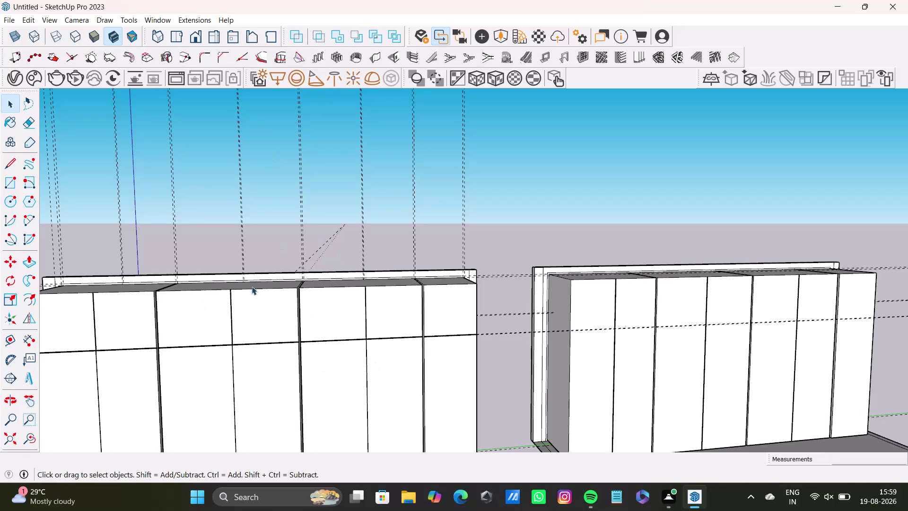
Orbit beneath the left wardrobe to inspect its underside and lower panels.
scroll(down, 3)
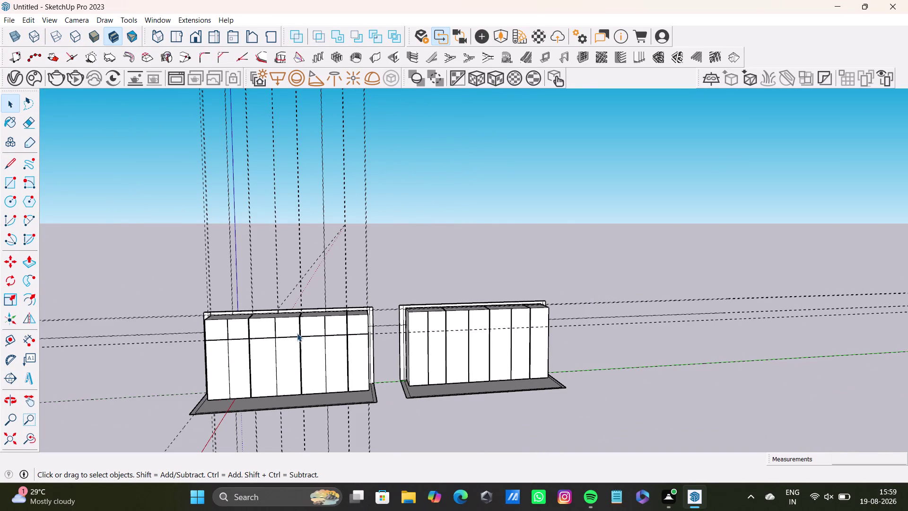
scroll(up, 3)
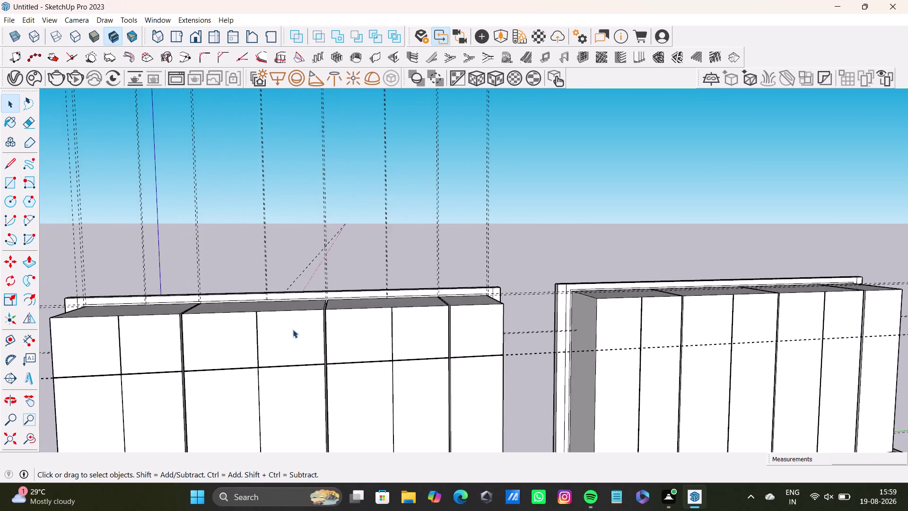
middle_drag(294, 330, 263, 486)
scroll(up, 3)
middle_drag(190, 334, 162, 381)
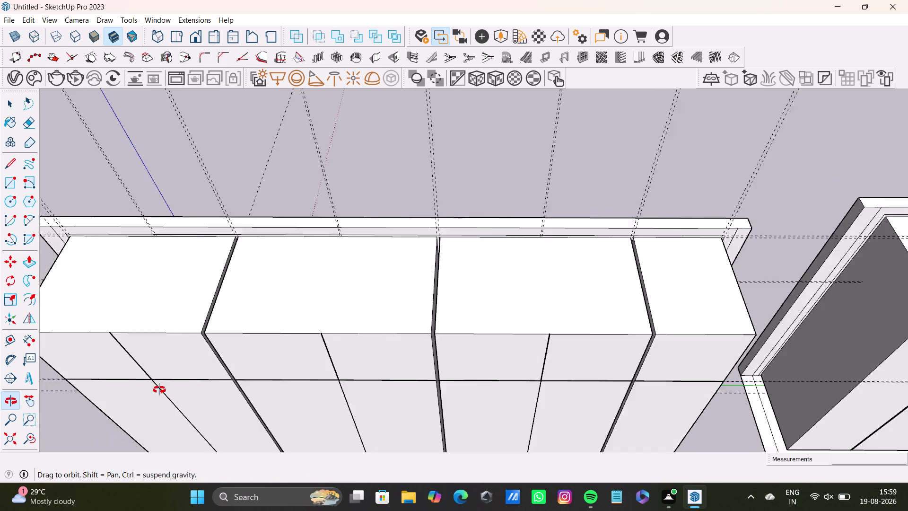
middle_drag(163, 382, 157, 394)
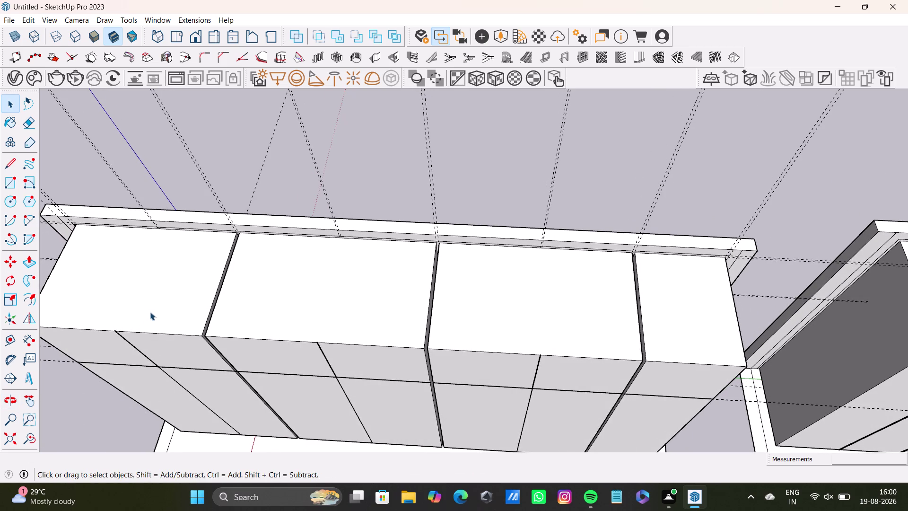
middle_drag(155, 310, 333, 305)
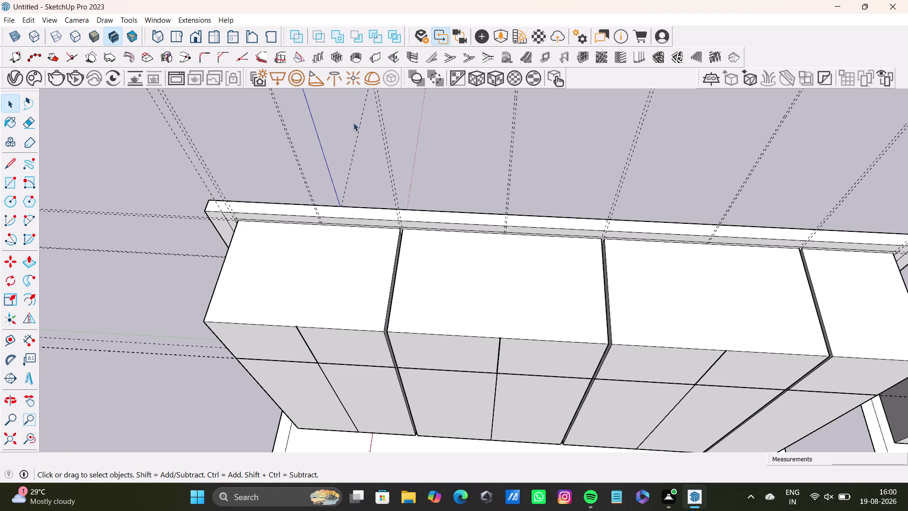
scroll(up, 3)
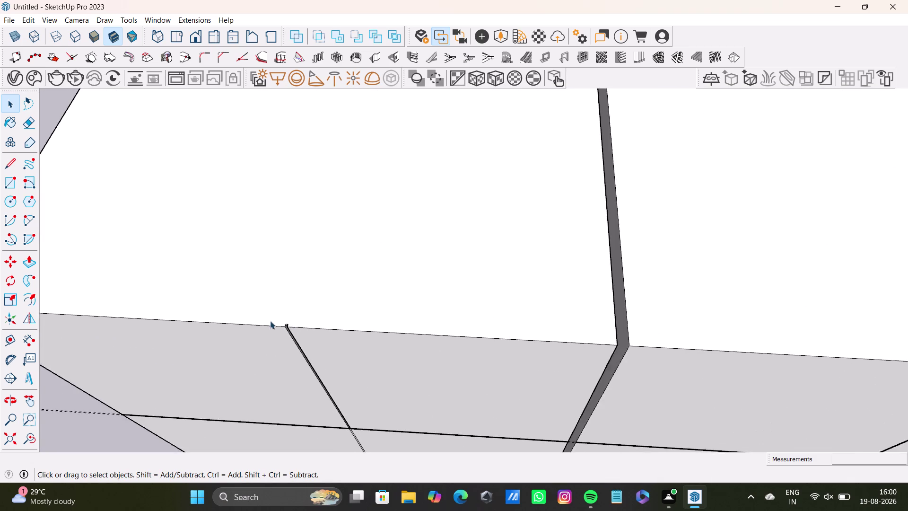
scroll(up, 3)
scroll(down, 3)
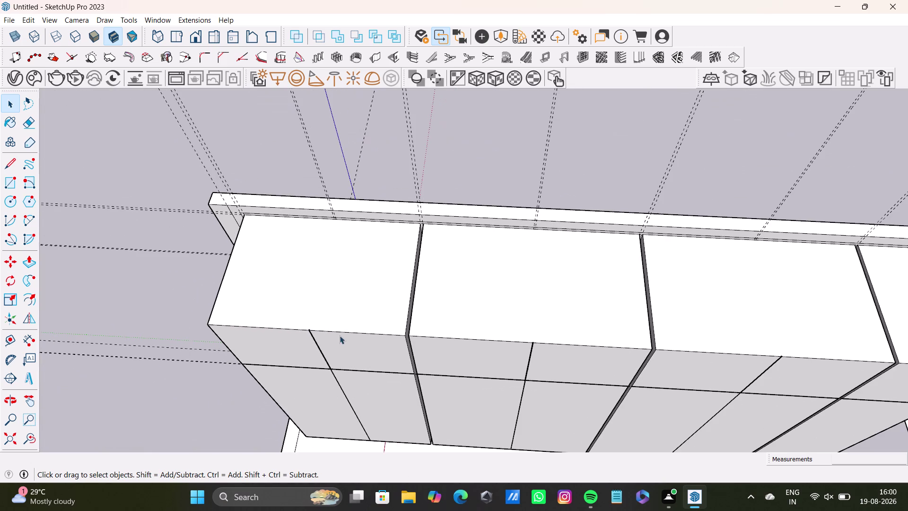
Zoom and orbit closely around the shutter joints to examine the gaps where seams cross.
middle_drag(573, 372, 400, 346)
scroll(up, 3)
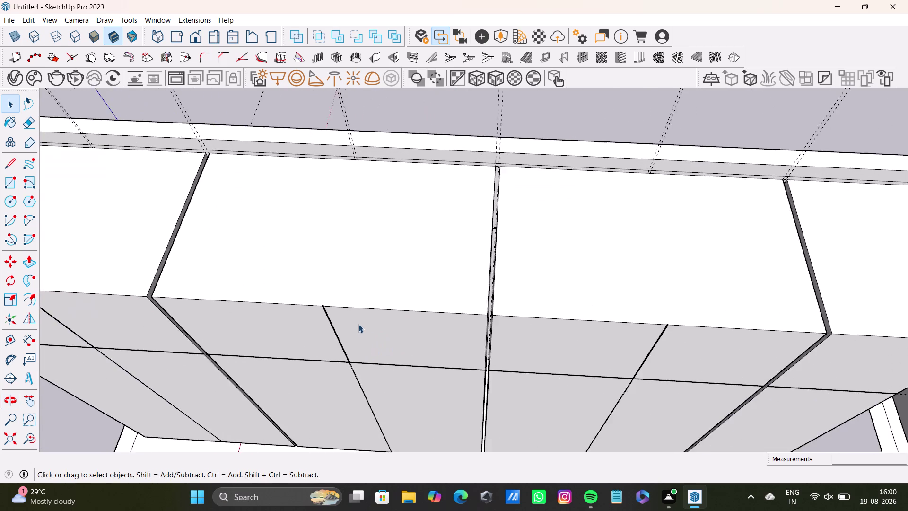
scroll(up, 3)
scroll(down, 3)
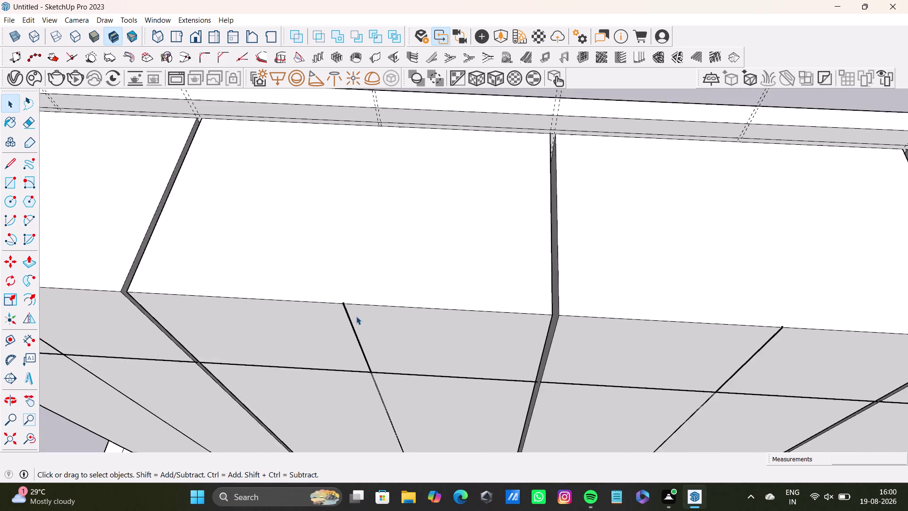
scroll(down, 3)
middle_drag(357, 321, 605, 271)
scroll(up, 3)
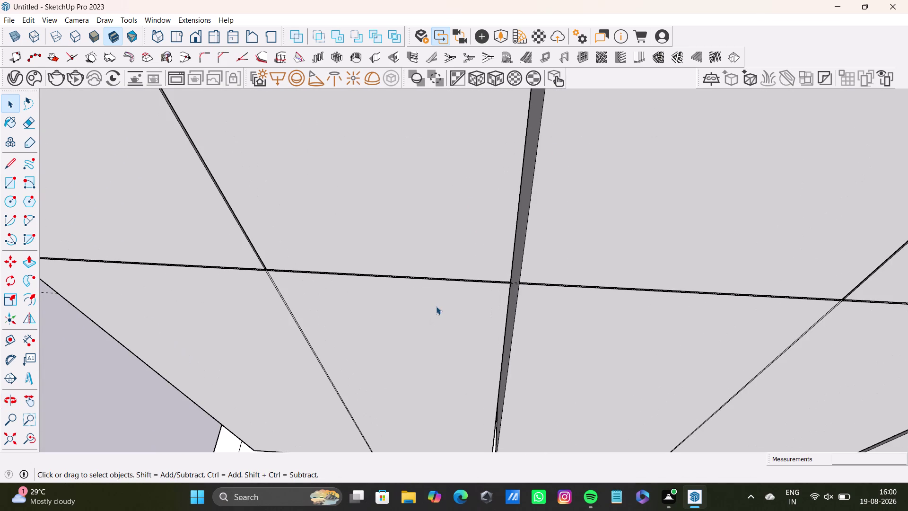
scroll(up, 3)
middle_drag(502, 271, 342, 120)
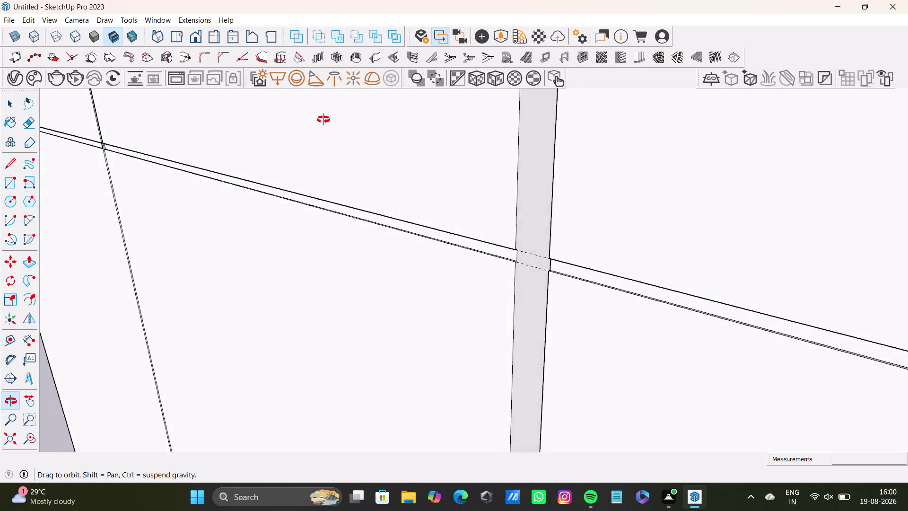
middle_drag(342, 119, 547, 337)
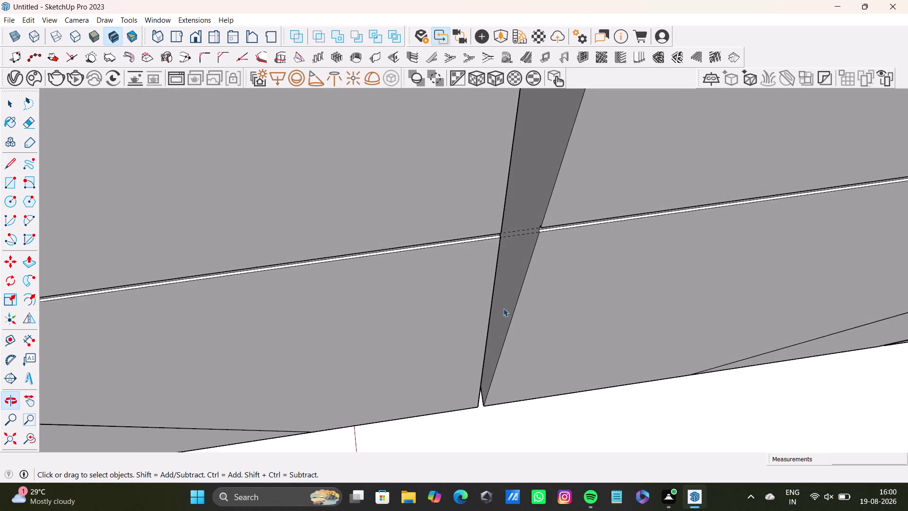
scroll(down, 3)
middle_drag(314, 260, 507, 251)
scroll(up, 3)
middle_drag(361, 269, 351, 210)
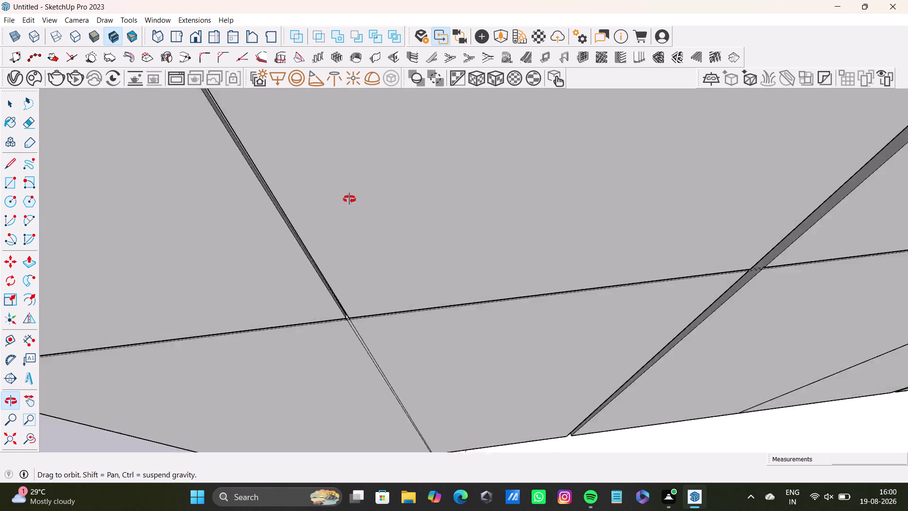
middle_drag(351, 211, 289, 97)
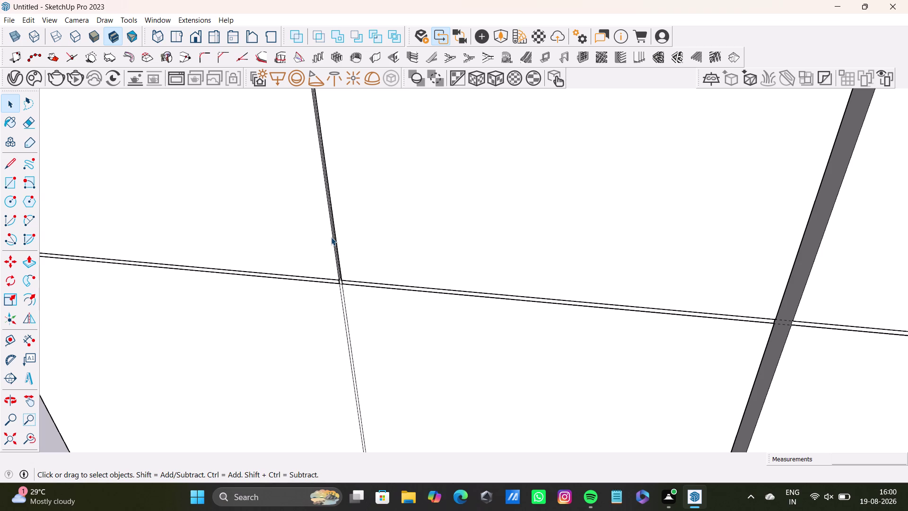
scroll(up, 3)
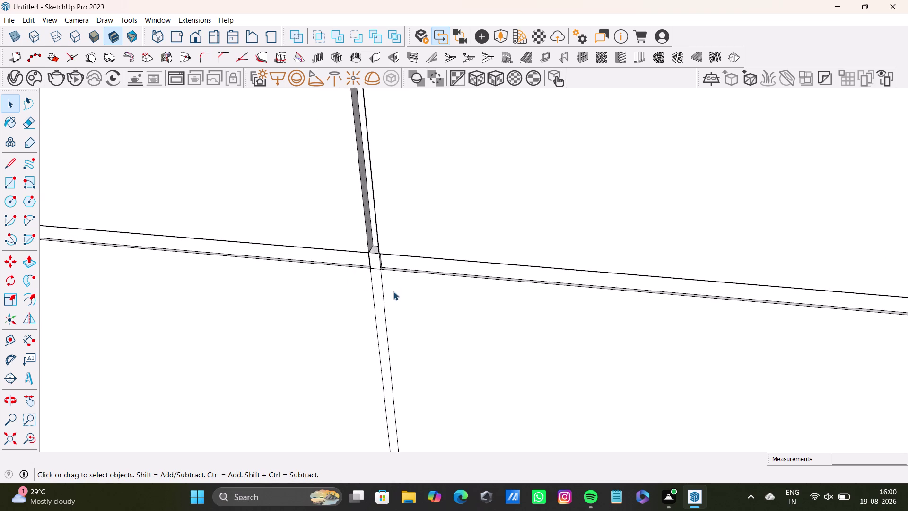
middle_drag(393, 292, 385, 369)
scroll(up, 3)
middle_drag(378, 270, 298, 120)
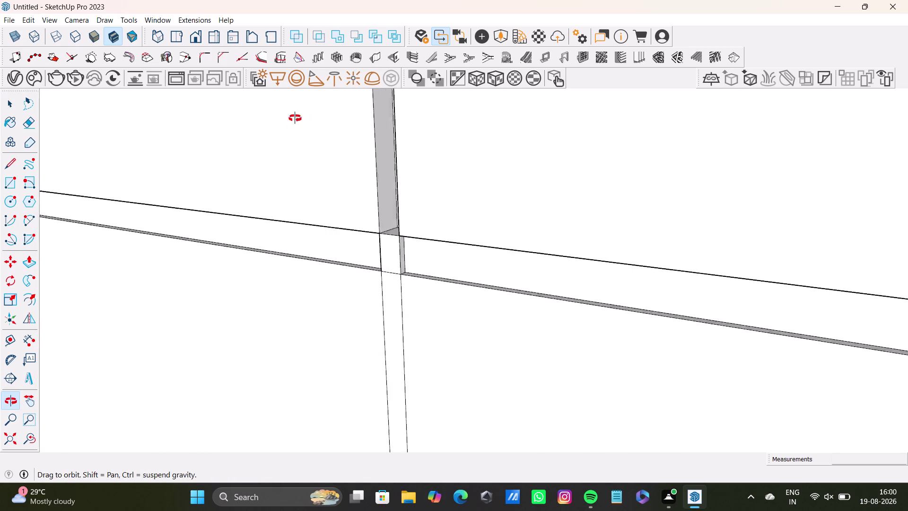
middle_drag(298, 119, 292, 119)
middle_drag(384, 210, 216, 149)
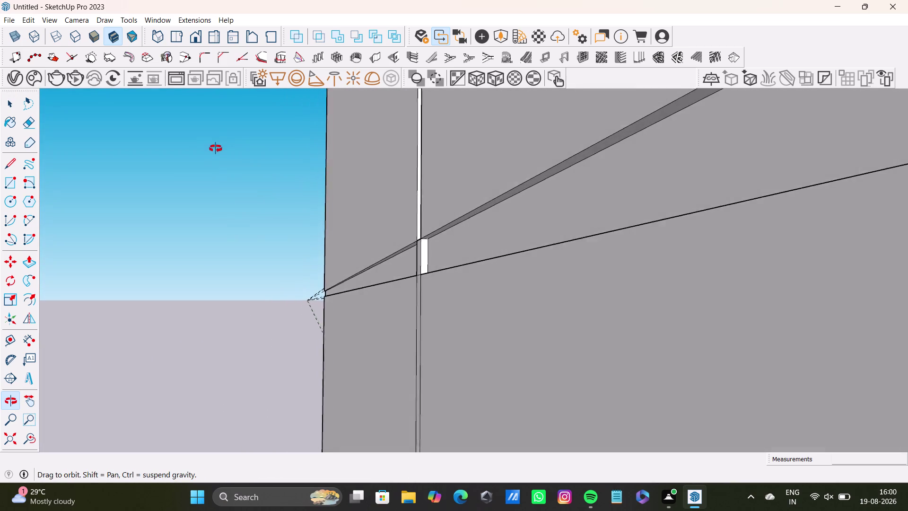
middle_drag(216, 149, 508, 390)
scroll(down, 3)
scroll(up, 3)
middle_drag(415, 302, 348, 229)
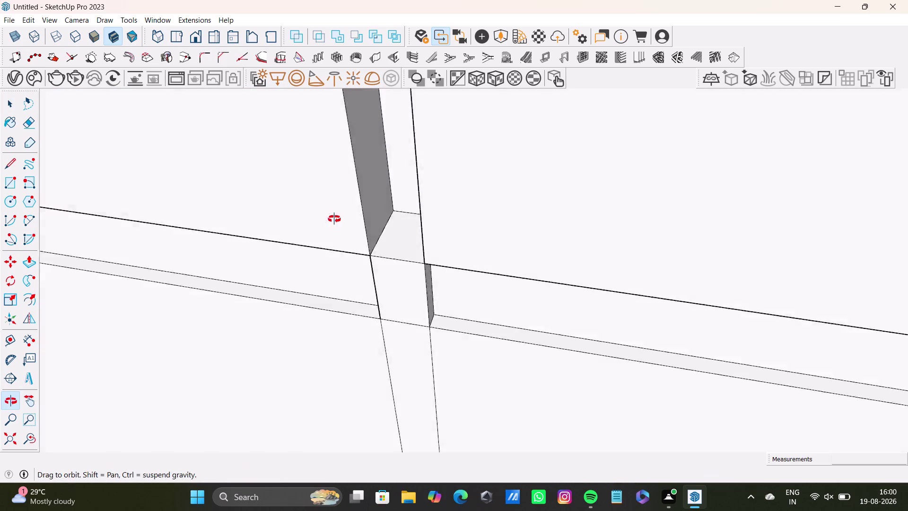
middle_drag(349, 230, 284, 172)
scroll(down, 3)
middle_drag(387, 304, 513, 301)
scroll(down, 3)
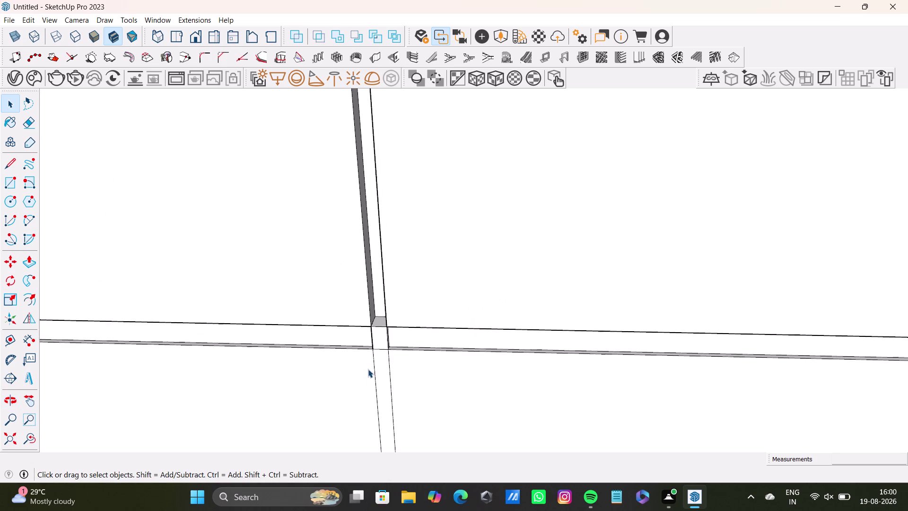
scroll(down, 3)
scroll(down, 3)
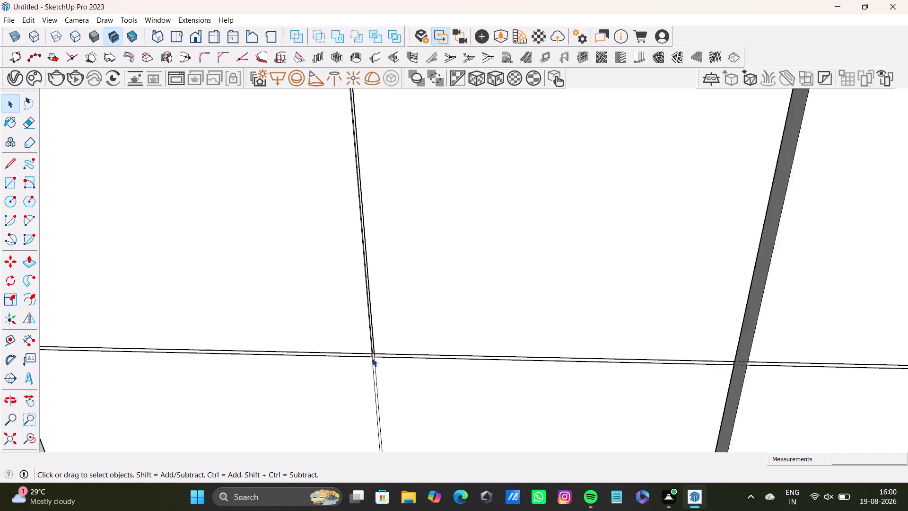
scroll(down, 3)
middle_click(647, 392)
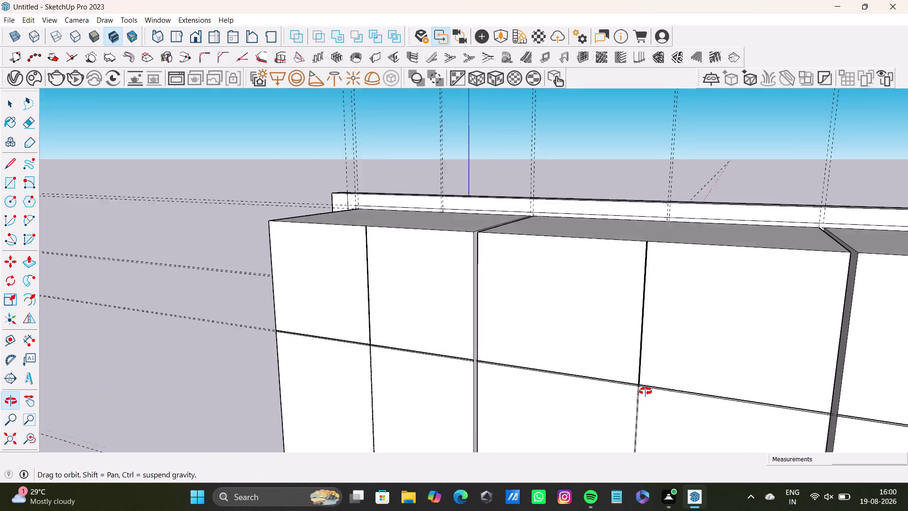
scroll(up, 3)
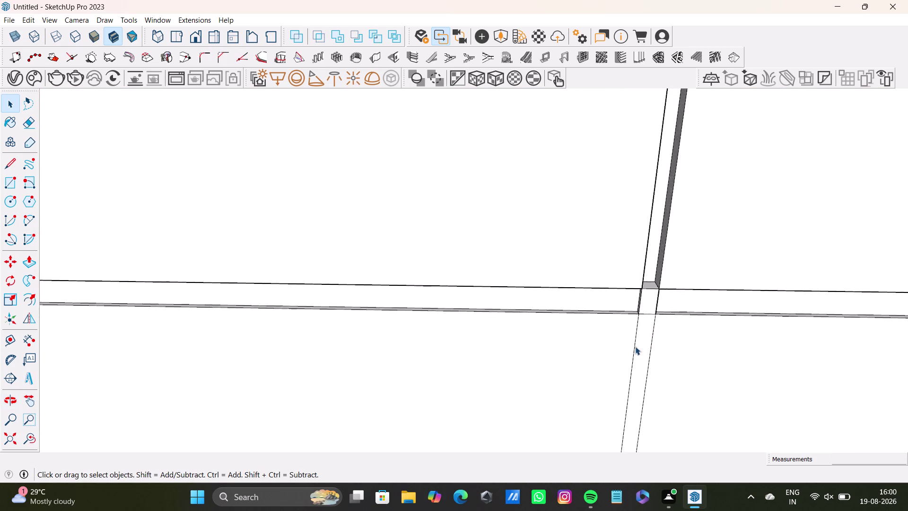
scroll(up, 3)
middle_drag(636, 345, 450, 390)
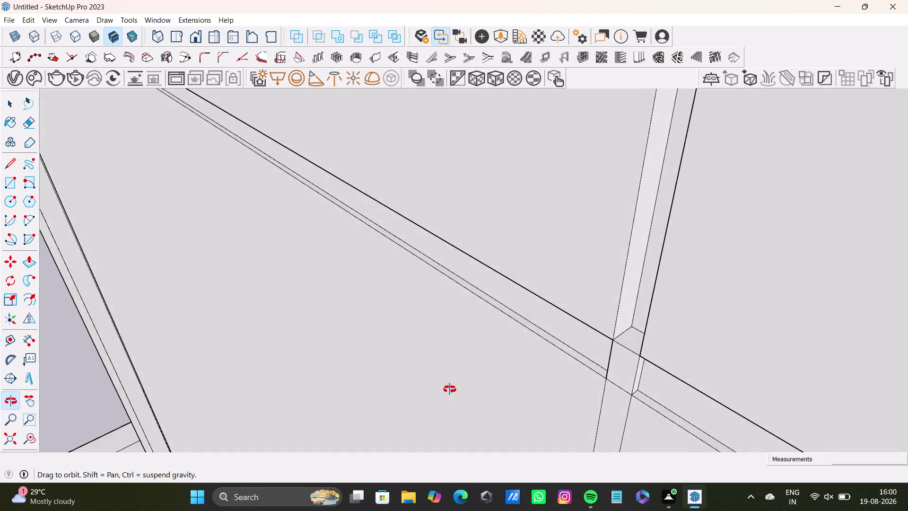
middle_drag(450, 390, 690, 373)
scroll(up, 3)
scroll(down, 3)
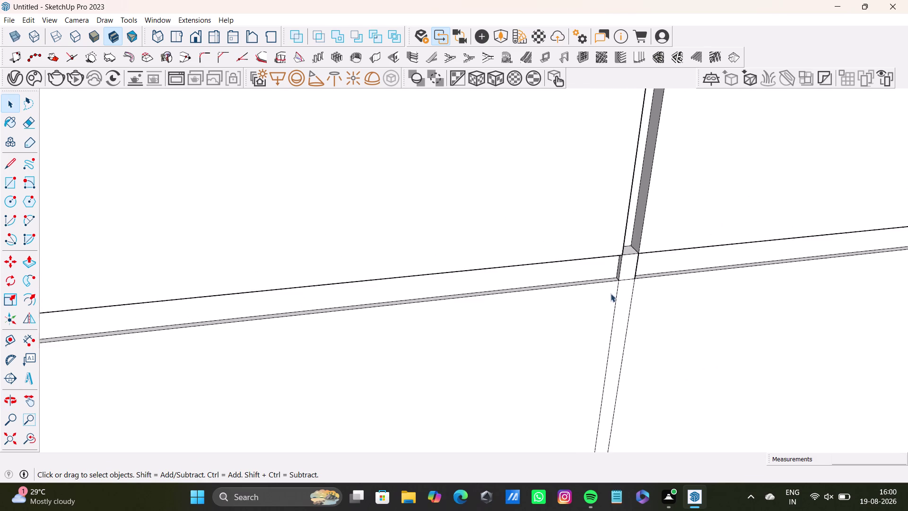
scroll(down, 3)
Push/Pull the small gap face flush with the shutters, then inspect the corner joint.
click(622, 280)
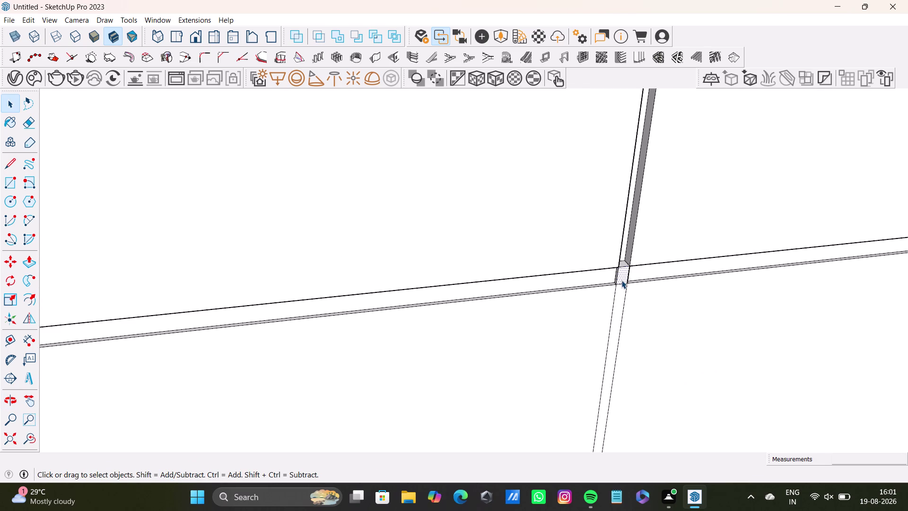
key(p)
drag(625, 276, 621, 274)
scroll(up, 3)
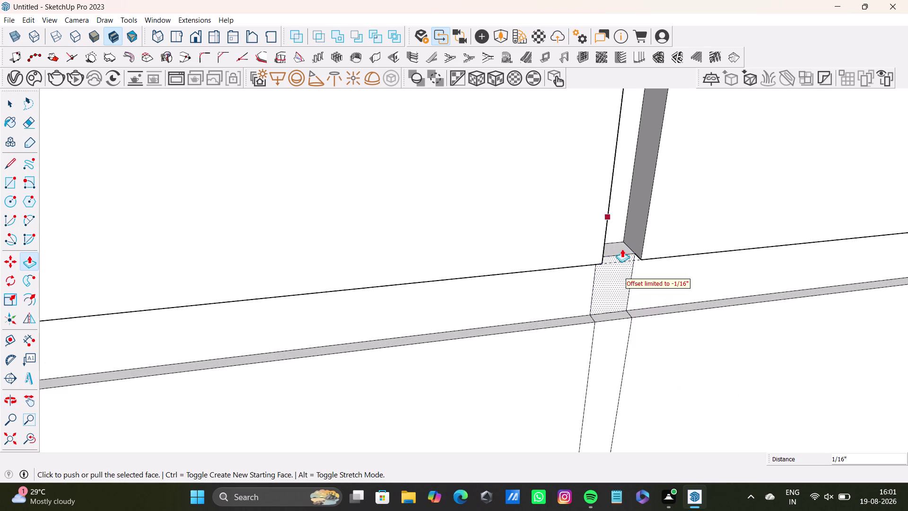
middle_drag(626, 263, 572, 342)
scroll(down, 3)
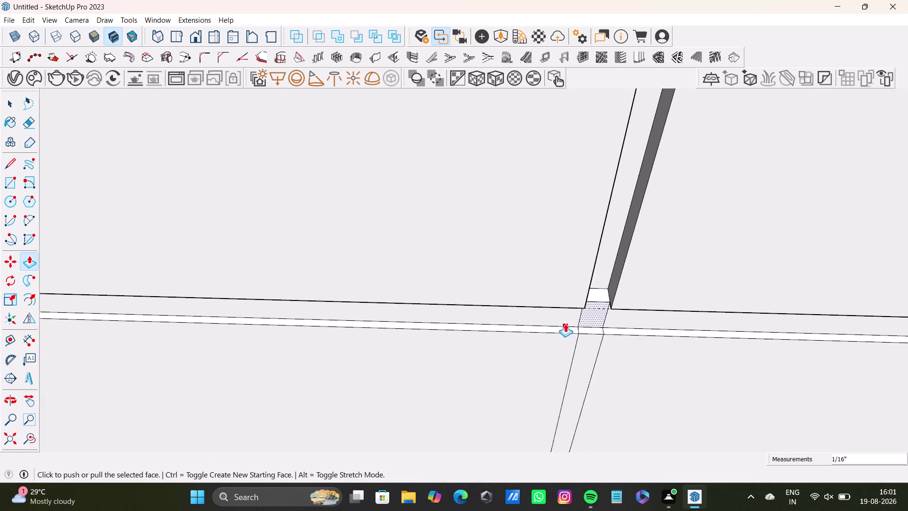
scroll(down, 3)
scroll(down, 3)
scroll(down, 3)
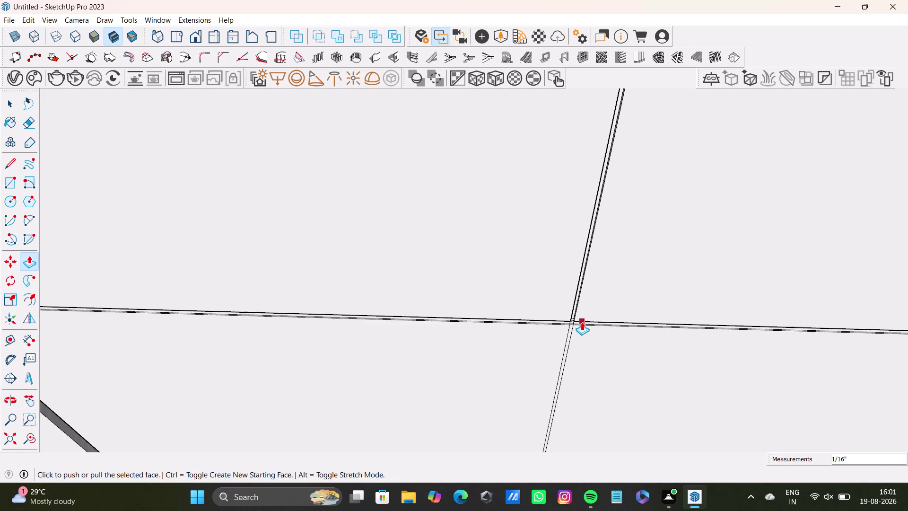
scroll(down, 3)
scroll(up, 3)
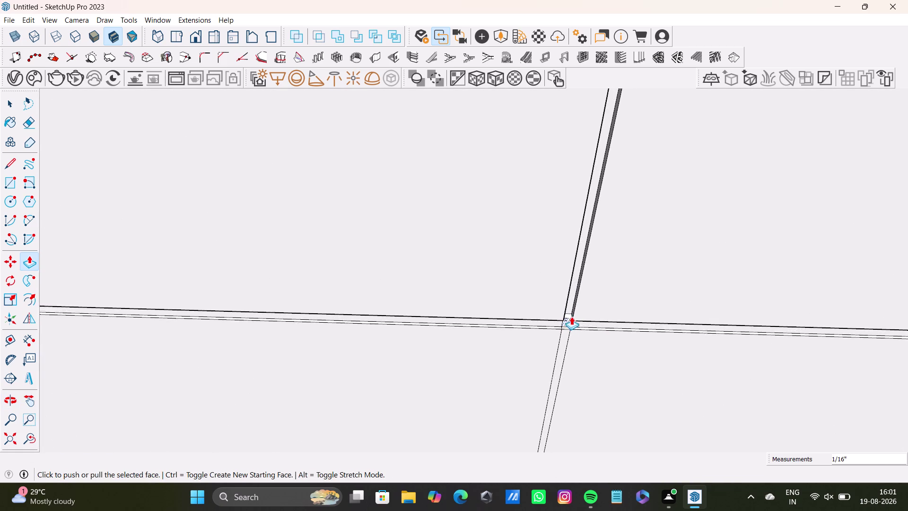
scroll(up, 3)
scroll(down, 3)
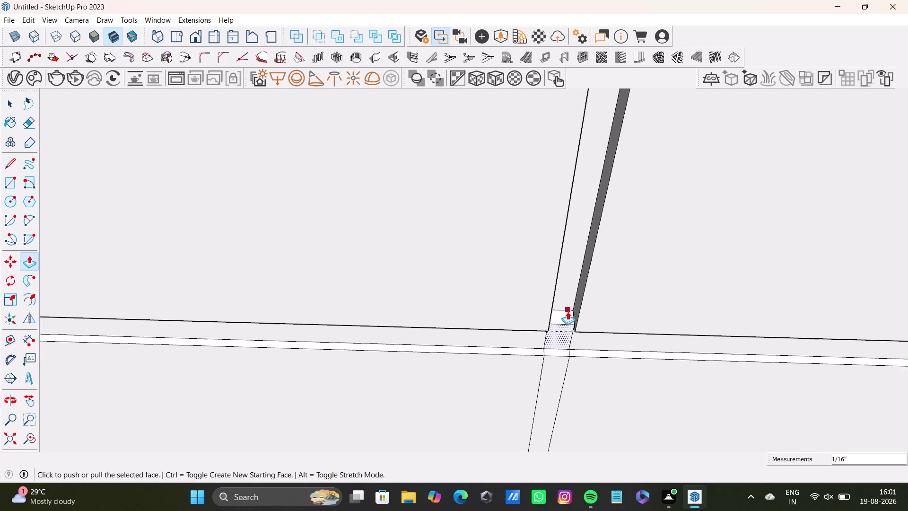
scroll(down, 3)
scroll(up, 3)
scroll(down, 3)
scroll(up, 3)
scroll(down, 3)
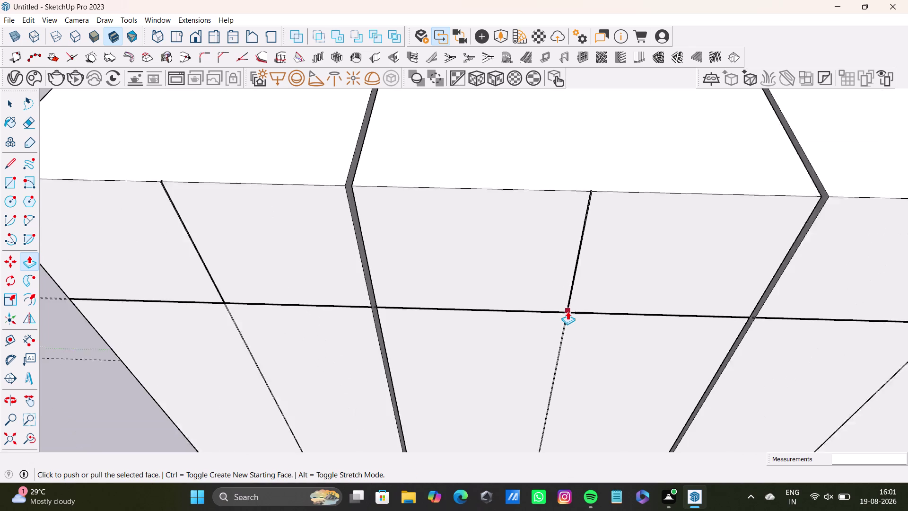
scroll(up, 3)
scroll(down, 3)
scroll(up, 3)
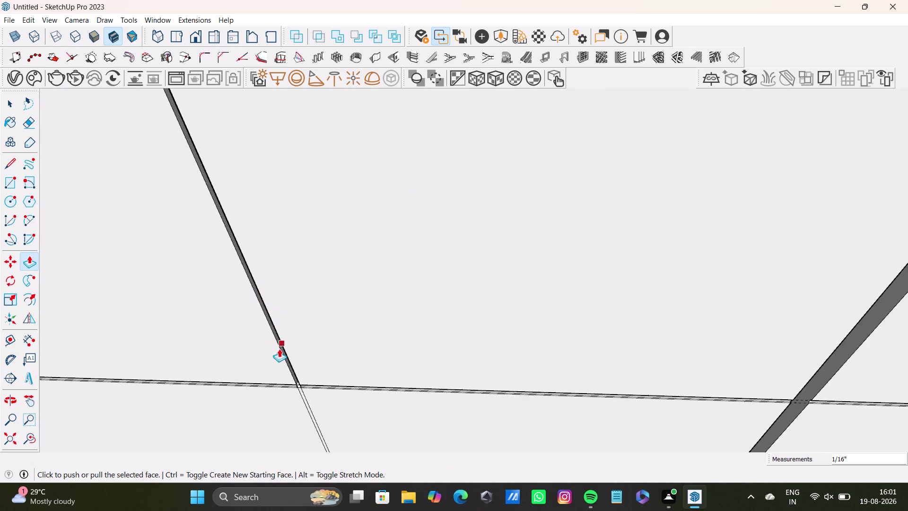
middle_drag(279, 349, 302, 237)
scroll(up, 3)
middle_drag(286, 408, 326, 404)
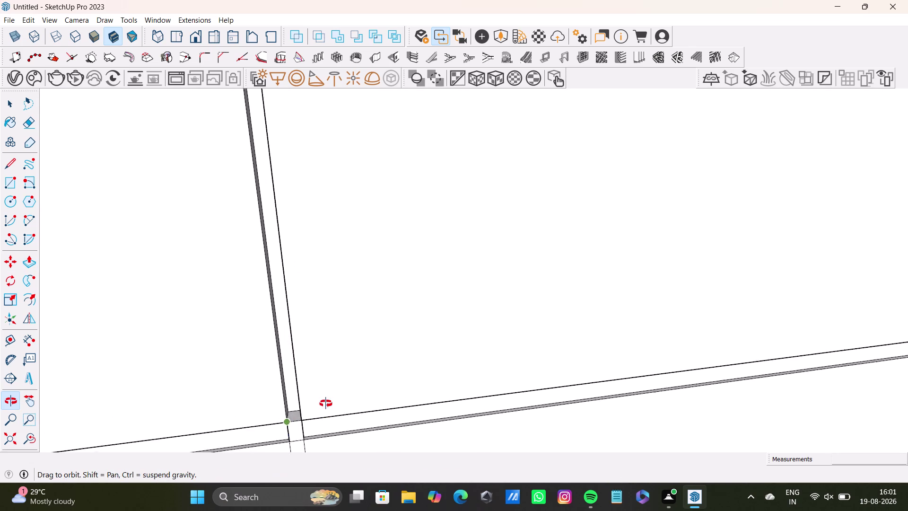
middle_drag(326, 404, 254, 362)
Push the corner joint face flush, then orbit to the next shutter joint.
drag(289, 400, 293, 393)
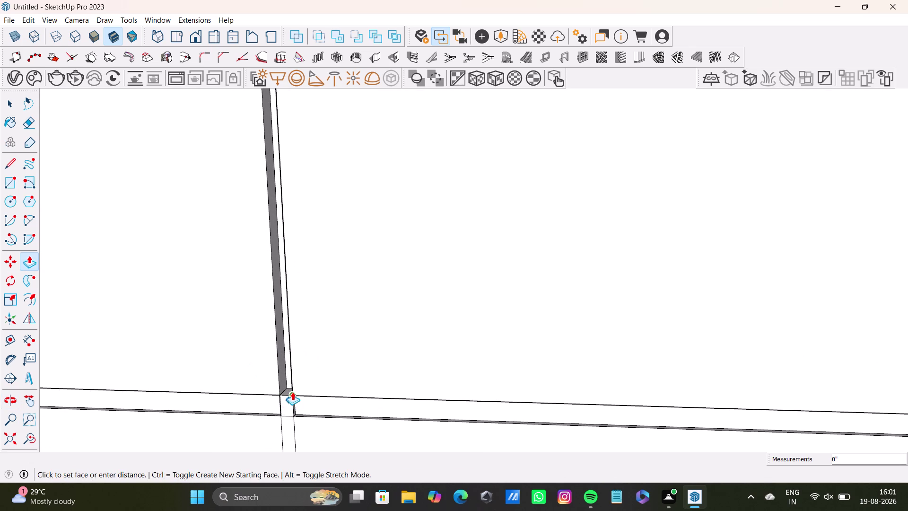
drag(293, 392, 291, 391)
drag(284, 404, 294, 399)
drag(285, 401, 289, 395)
scroll(down, 3)
scroll(up, 3)
scroll(down, 3)
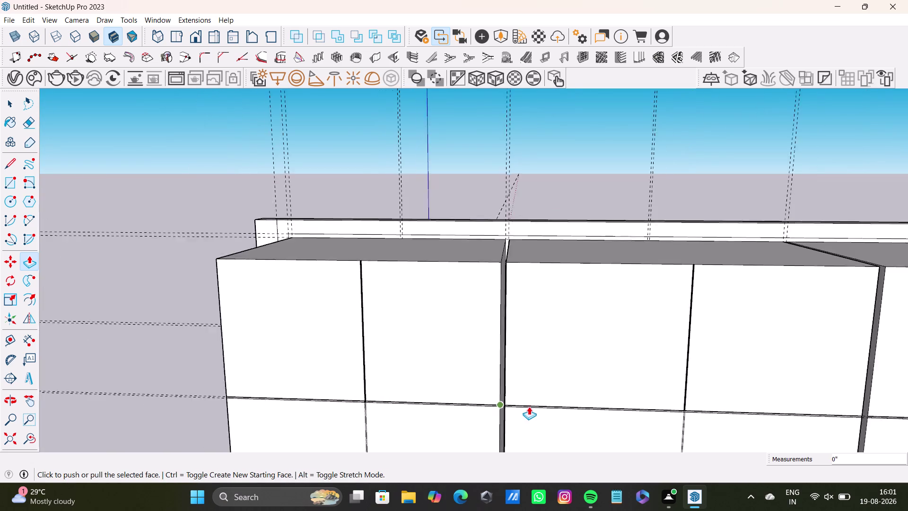
scroll(down, 3)
middle_drag(600, 388, 499, 411)
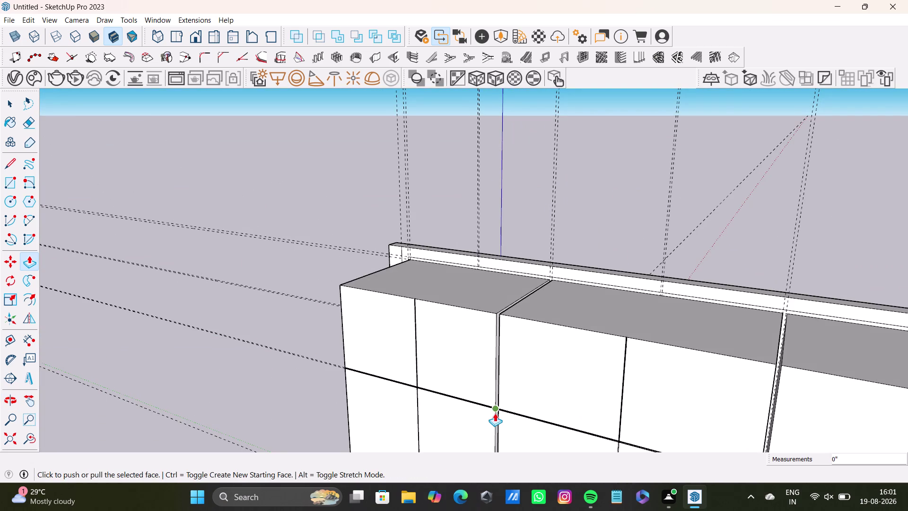
middle_drag(521, 386, 337, 284)
scroll(up, 3)
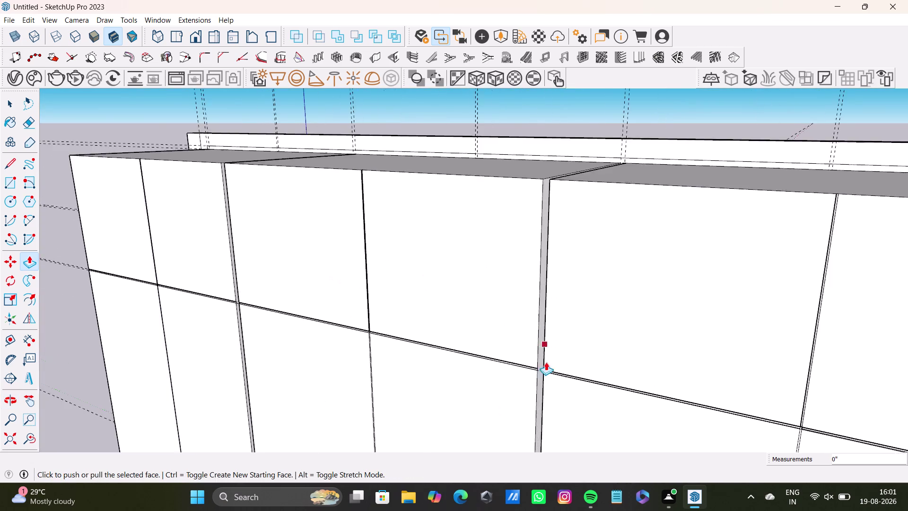
scroll(up, 3)
middle_drag(553, 378, 703, 390)
middle_drag(725, 365, 384, 381)
scroll(up, 3)
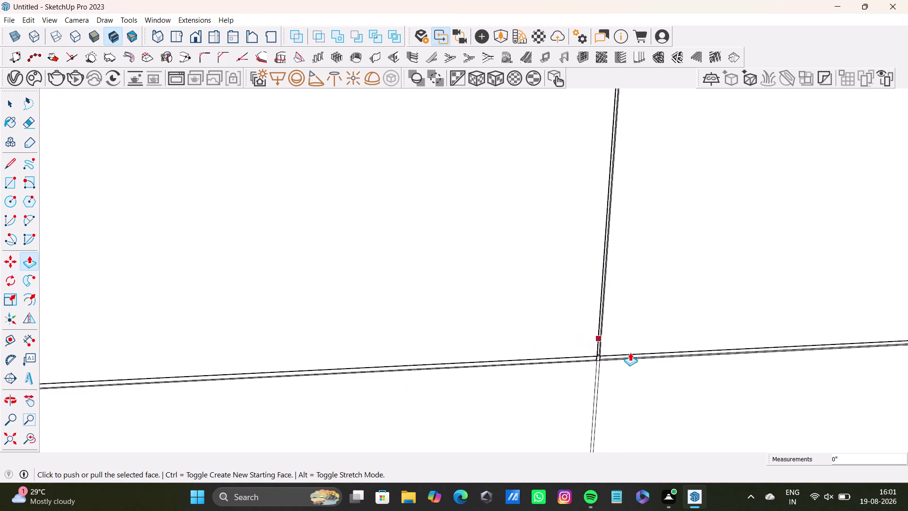
scroll(up, 3)
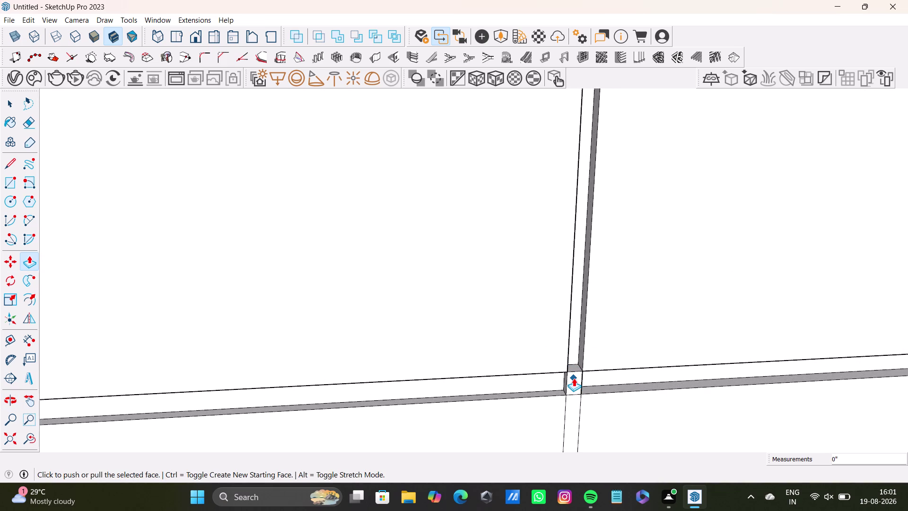
Push/Pull the next small joint face to close its gap, returning to Select.
key(space)
click(573, 378)
key(p)
drag(573, 378, 575, 378)
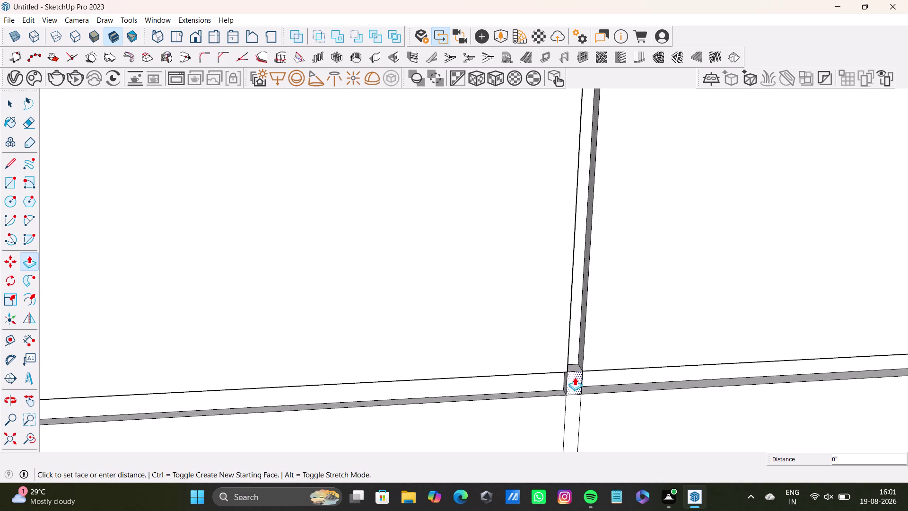
drag(575, 378, 577, 364)
key(space)
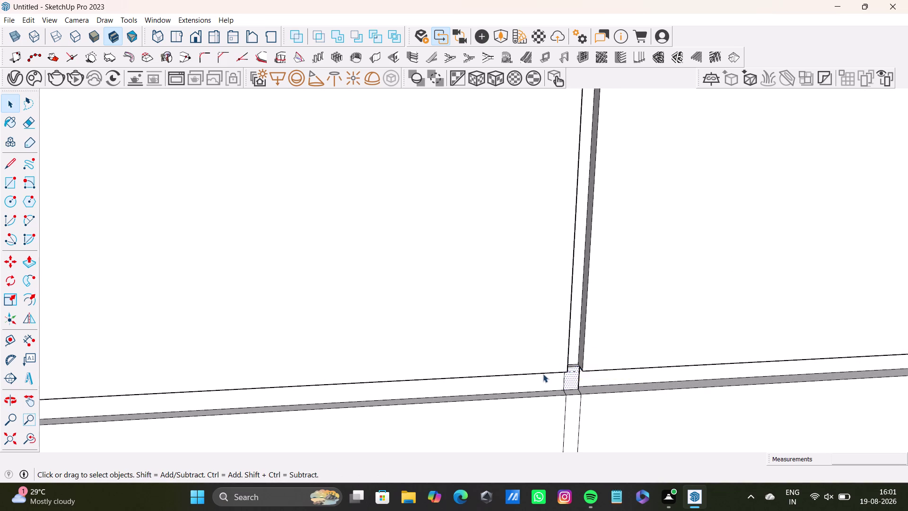
Orbit out to view the whole wall unit and open the V-Ray Asset Editor.
scroll(down, 3)
middle_drag(724, 363, 399, 362)
scroll(down, 3)
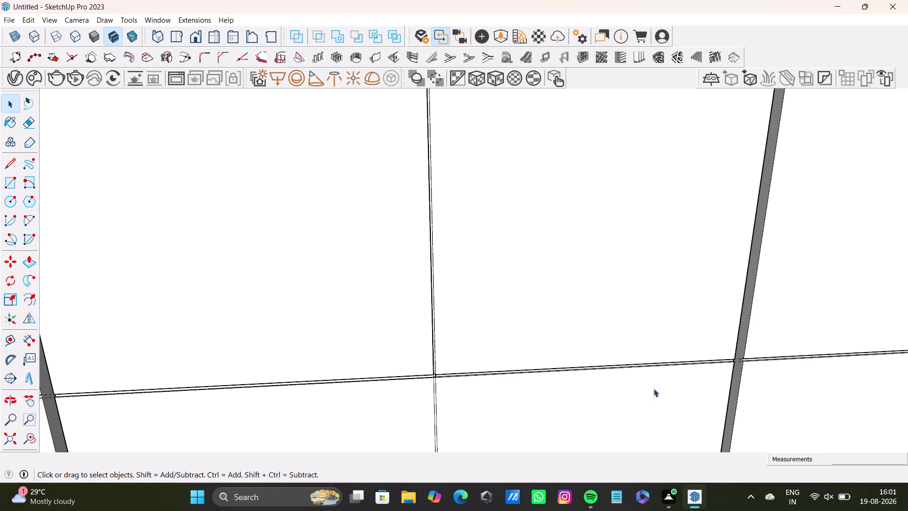
scroll(down, 3)
scroll(down, 3)
middle_drag(515, 339, 519, 340)
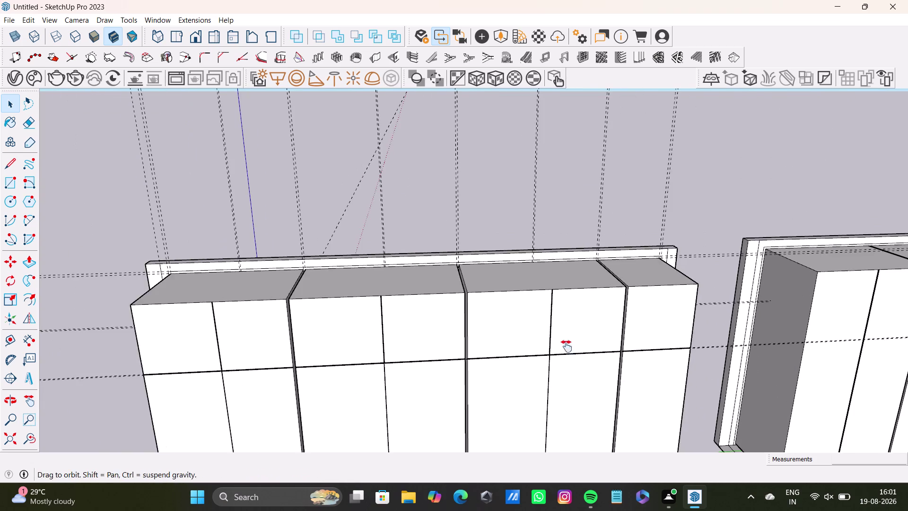
middle_drag(519, 340, 709, 367)
middle_drag(677, 372, 631, 306)
scroll(down, 3)
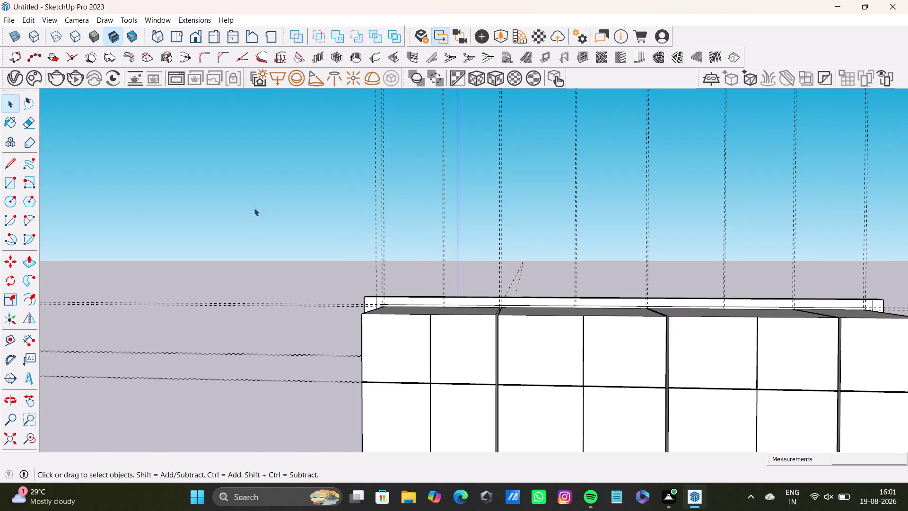
click(9, 79)
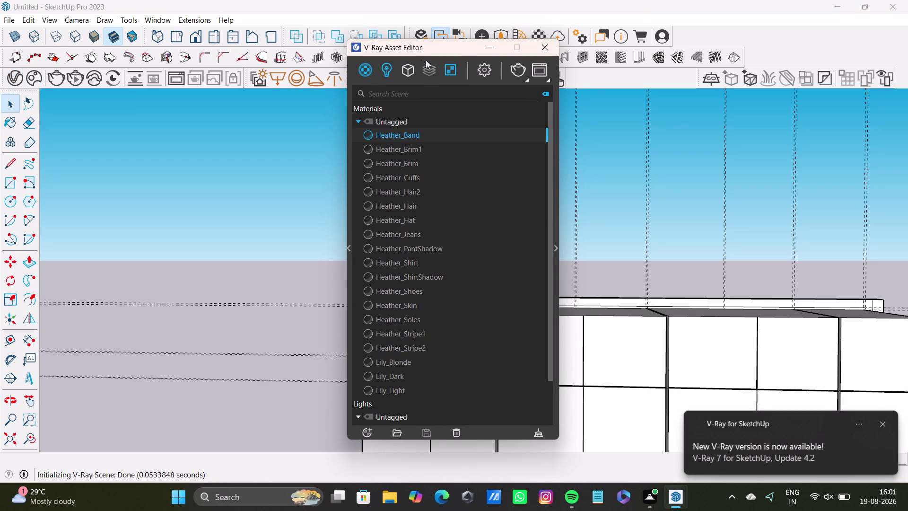
Open Chaos Cosmos and search the assets for "handles".
click(543, 46)
click(34, 85)
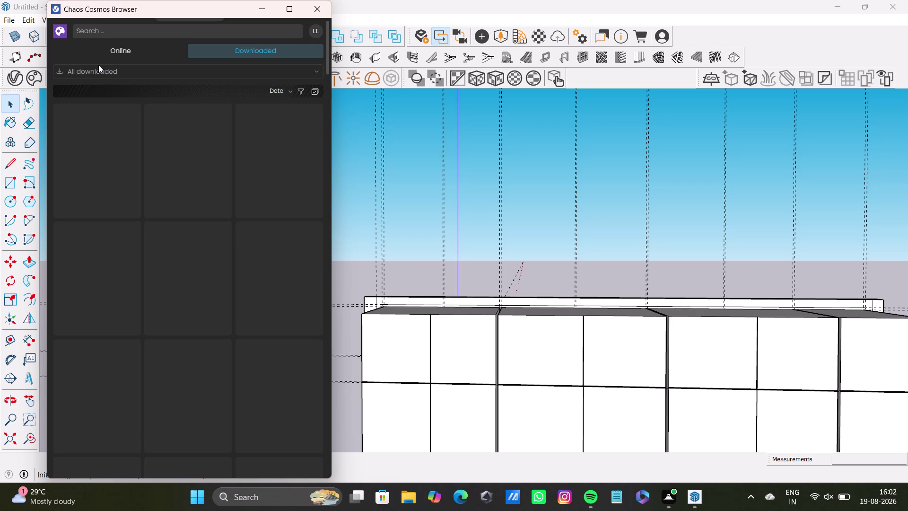
click(105, 34)
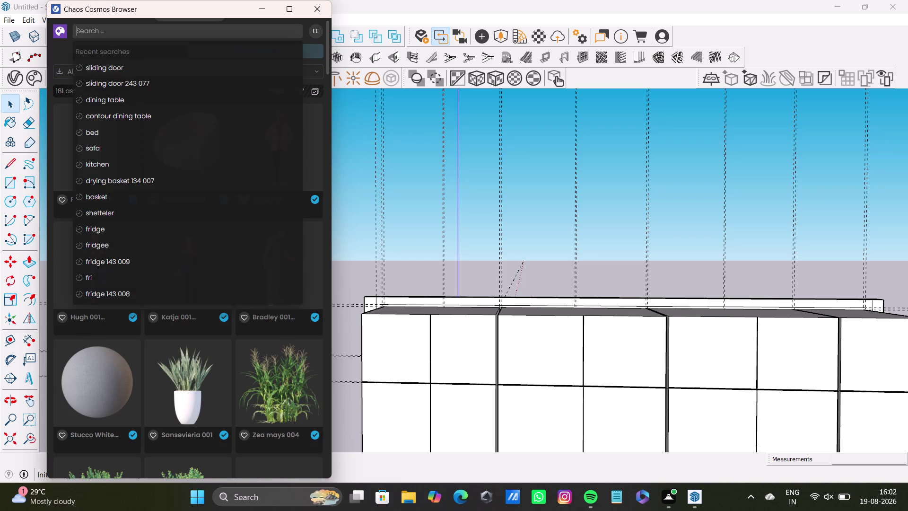
text(ha)
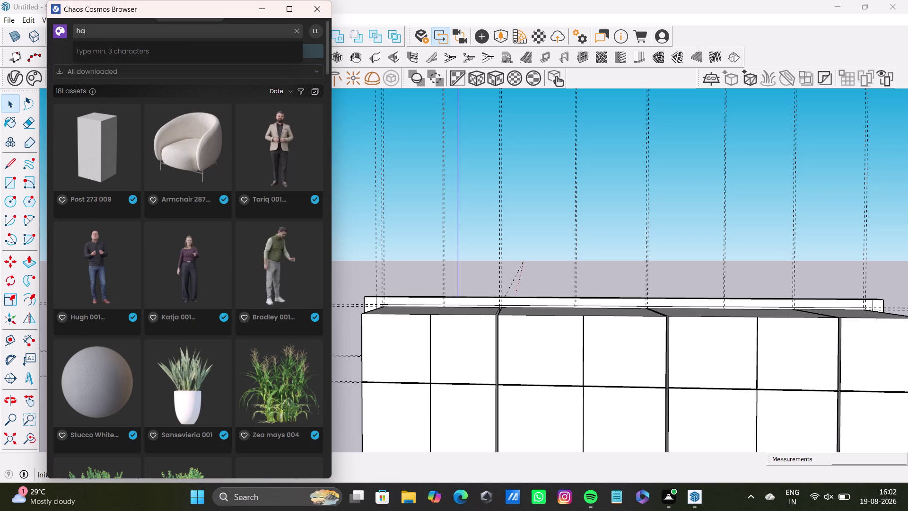
text(nd)
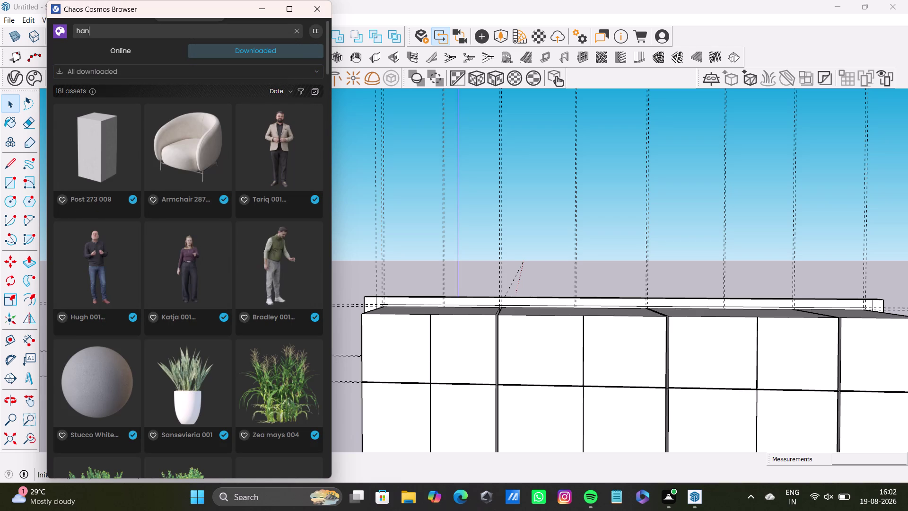
text(les)
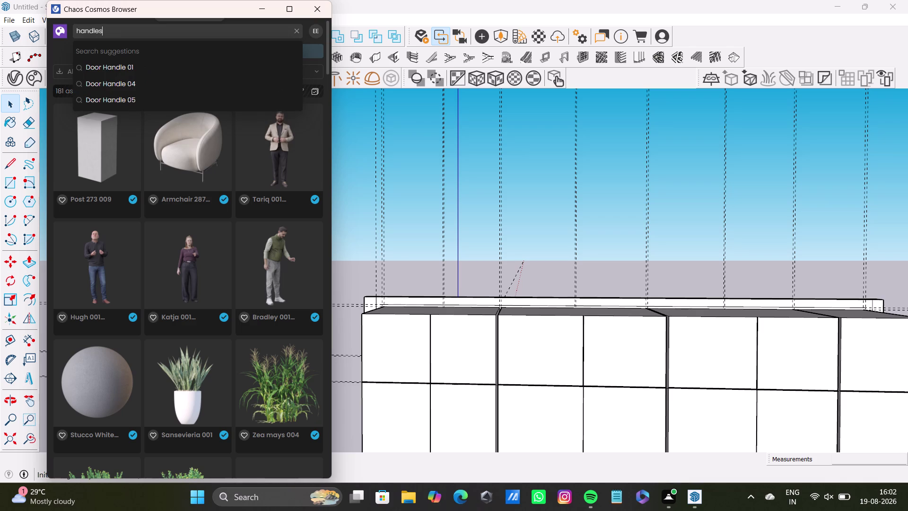
key(Return)
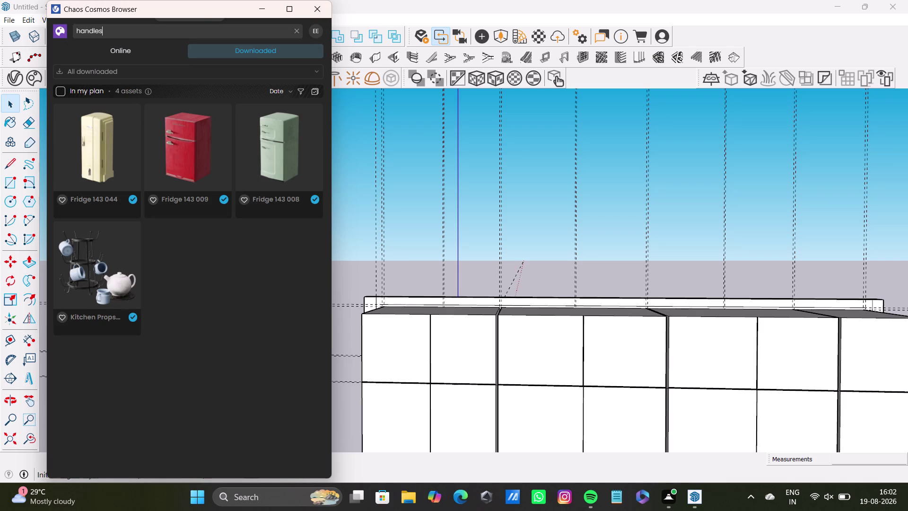
Refine the search to "handle" and scroll through the results.
click(105, 34)
key(BackSpace)
key(BackSpace)
text(e)
key(space)
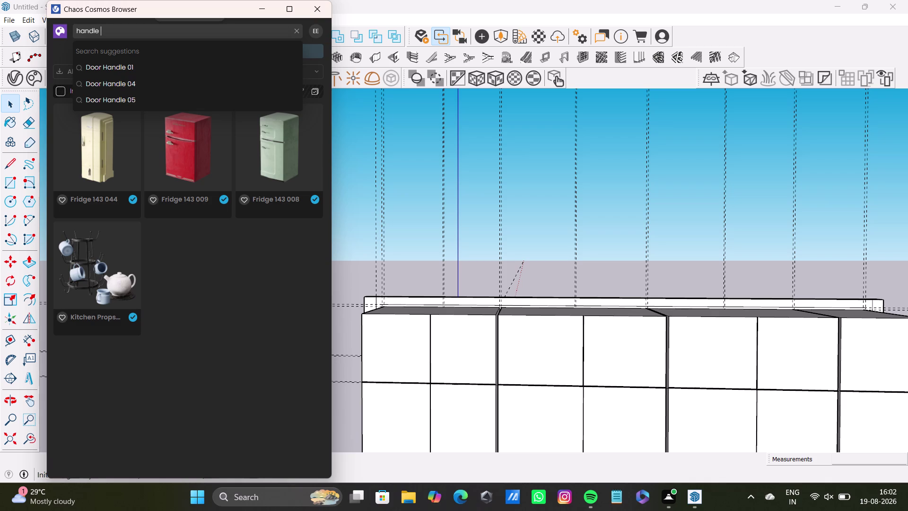
key(Return)
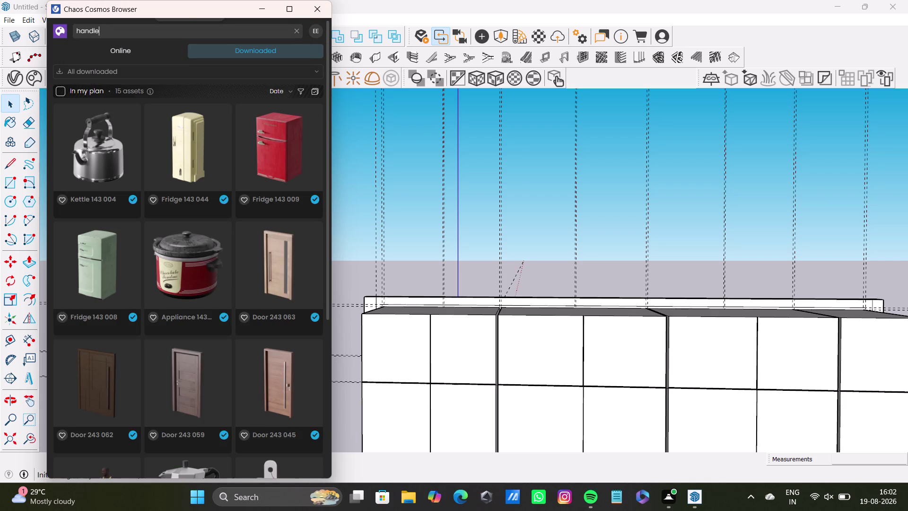
scroll(down, 3)
scroll(down, 3)
scroll(down, 3)
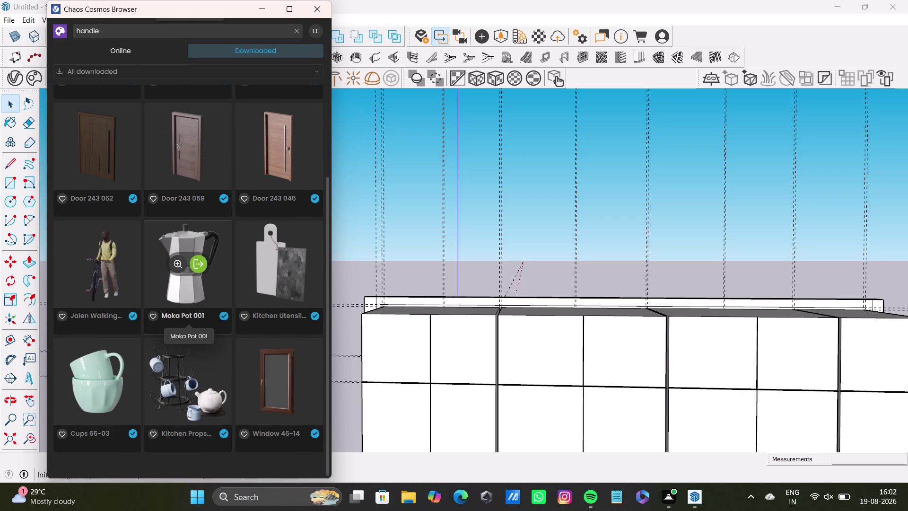
scroll(up, 3)
scroll(up, 3)
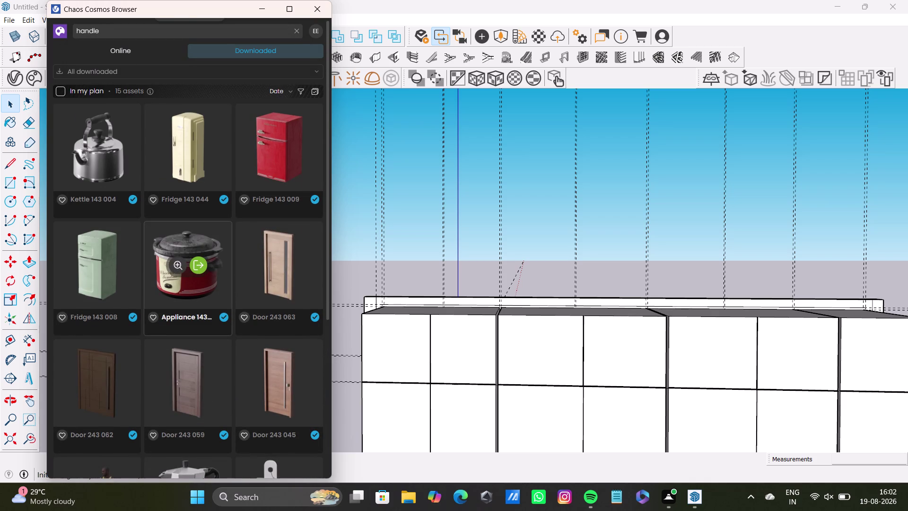
scroll(up, 3)
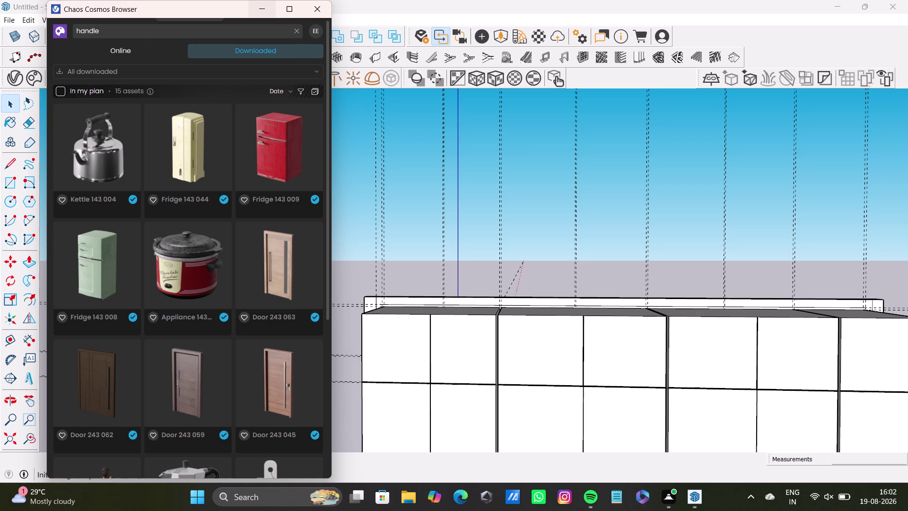
Trim the search term, close the Chaos Cosmos Browser, and return to the model.
click(138, 29)
key(BackSpace)
key(BackSpace)
key(BackSpace)
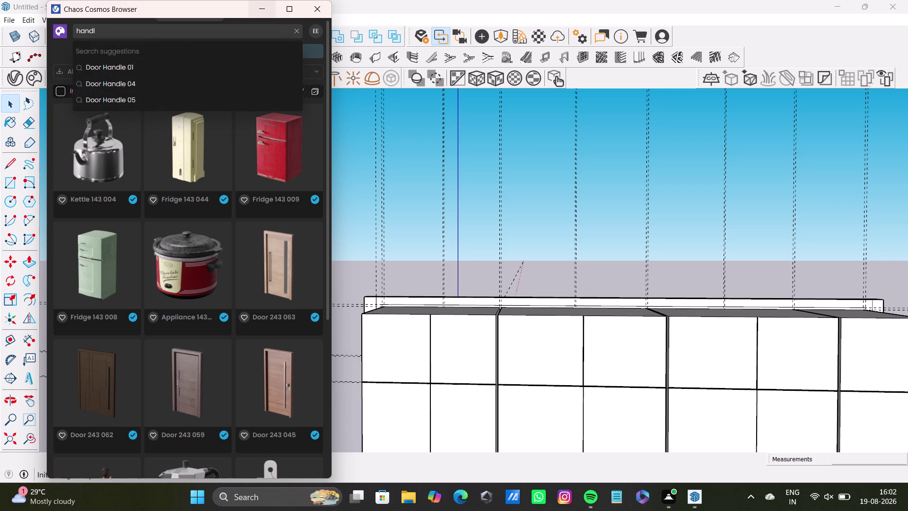
click(260, 8)
middle_drag(419, 347, 393, 488)
scroll(up, 3)
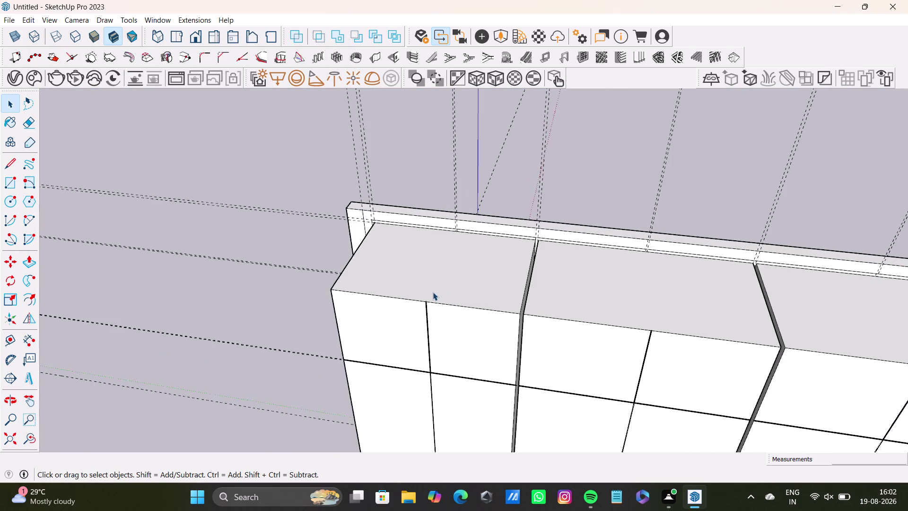
scroll(up, 3)
middle_drag(418, 339, 475, 165)
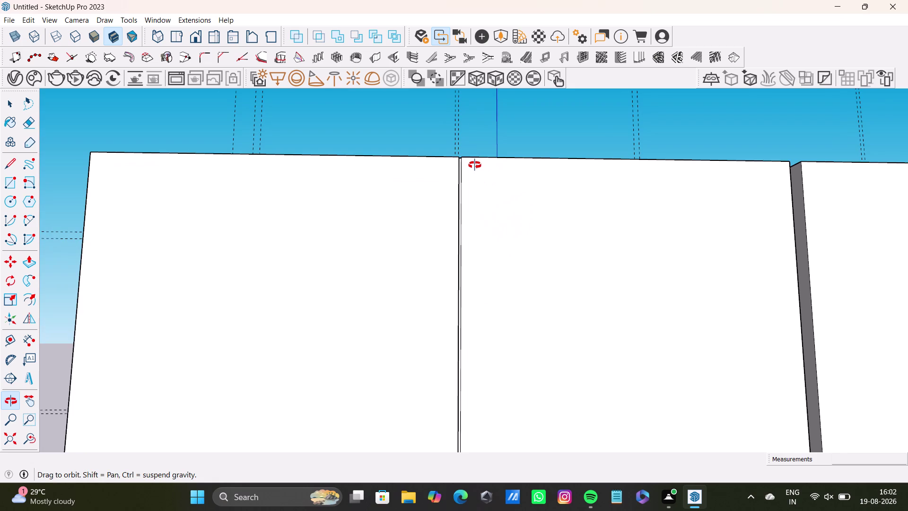
middle_drag(475, 165, 474, 345)
scroll(down, 3)
middle_drag(500, 338, 498, 328)
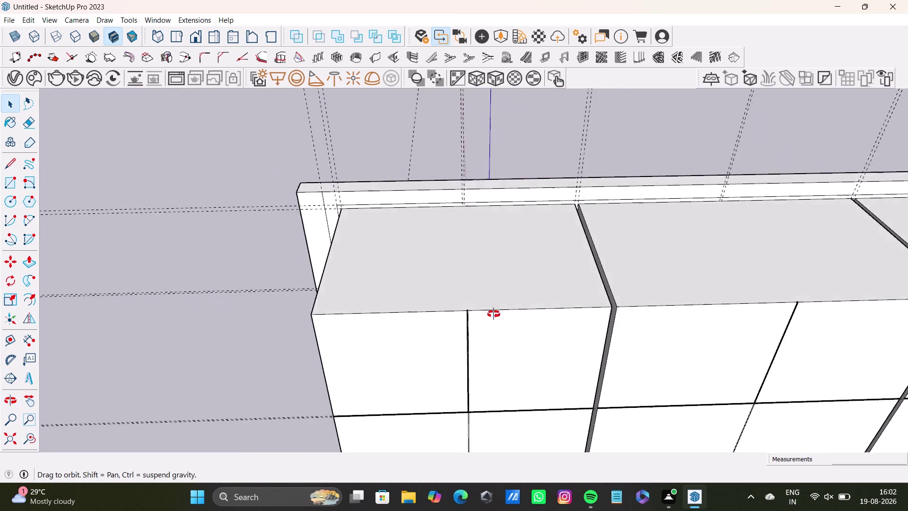
middle_drag(498, 328, 555, 261)
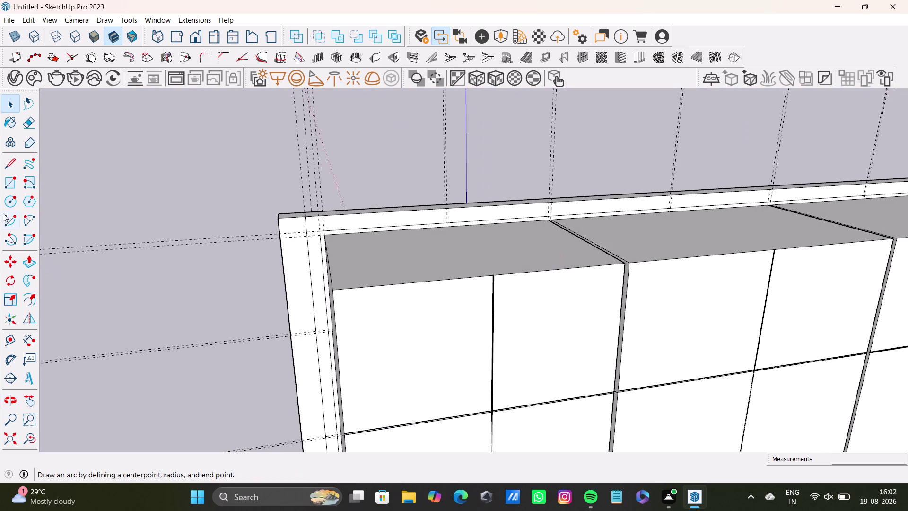
click(11, 165)
Outline a slim vertical handle rectangle with the Line tool on the left shutter beside the centre joint.
scroll(up, 3)
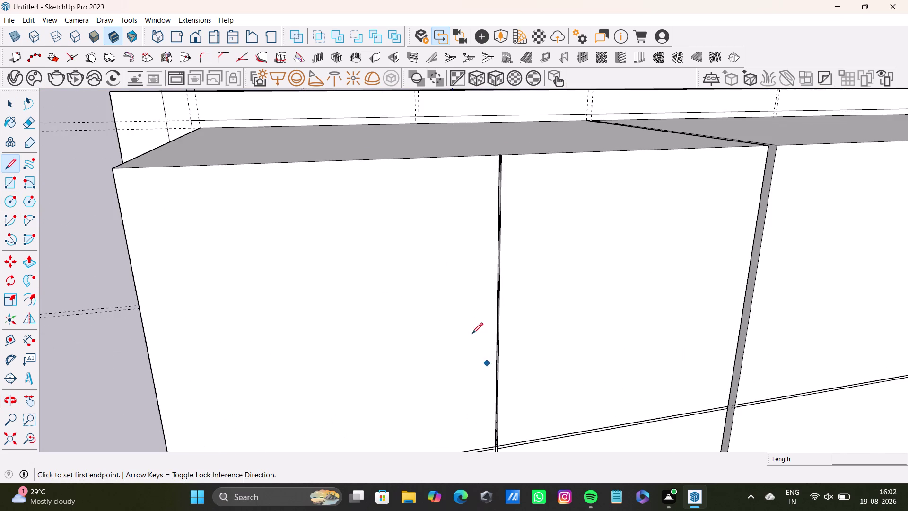
click(474, 298)
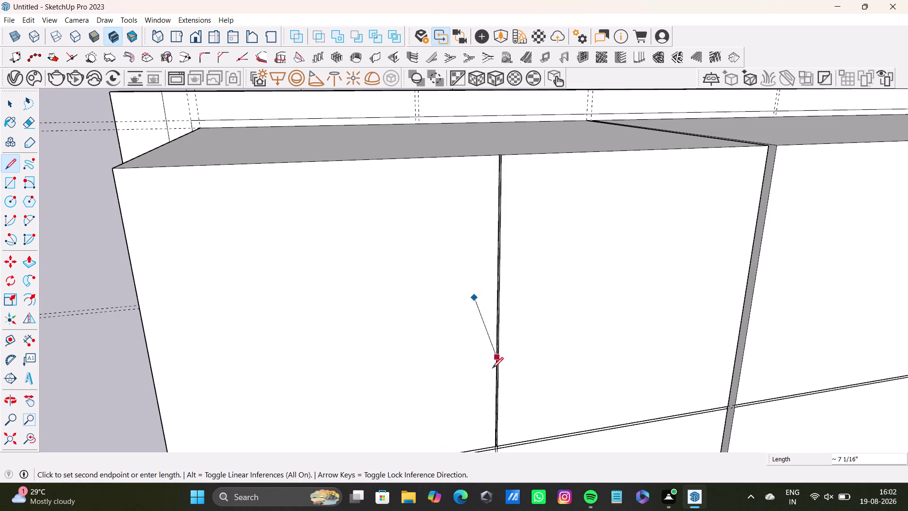
click(473, 416)
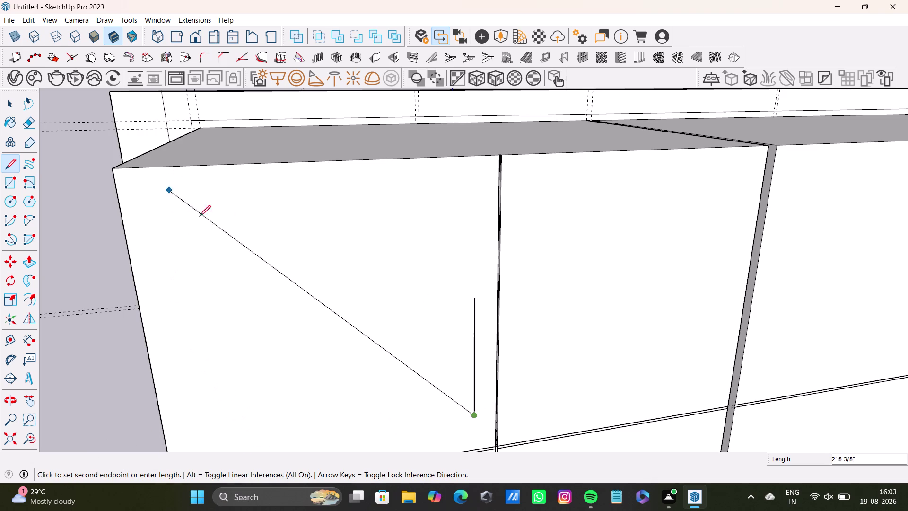
scroll(up, 3)
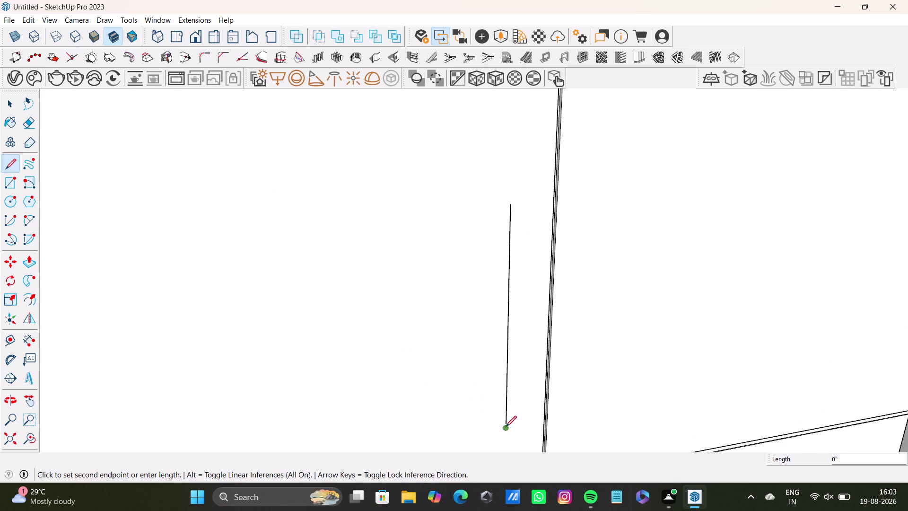
click(516, 427)
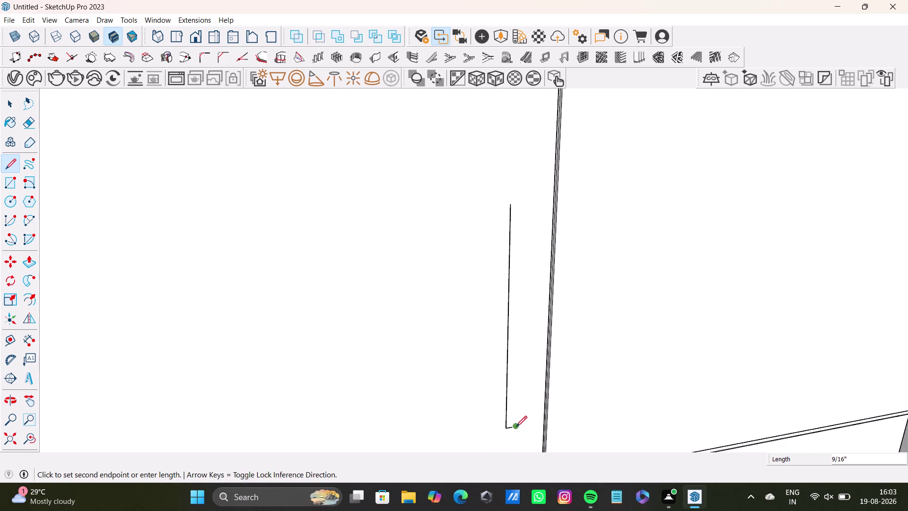
click(524, 204)
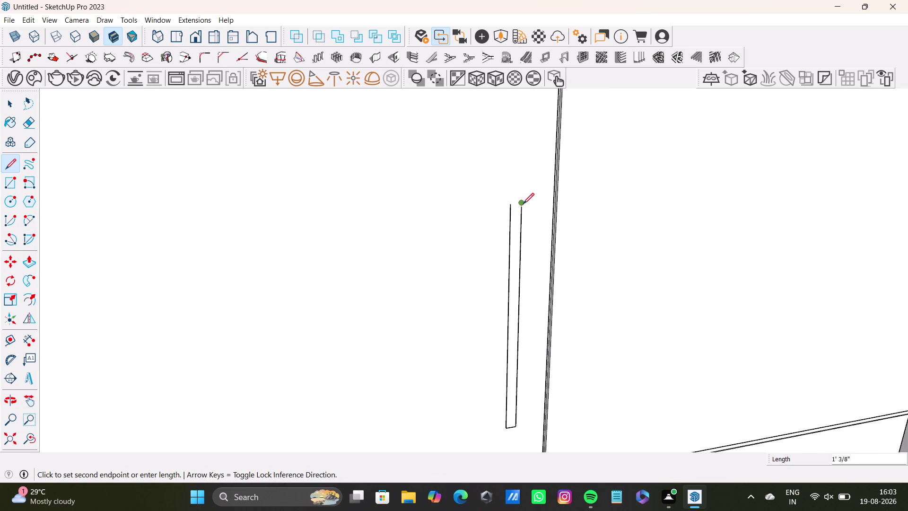
click(513, 207)
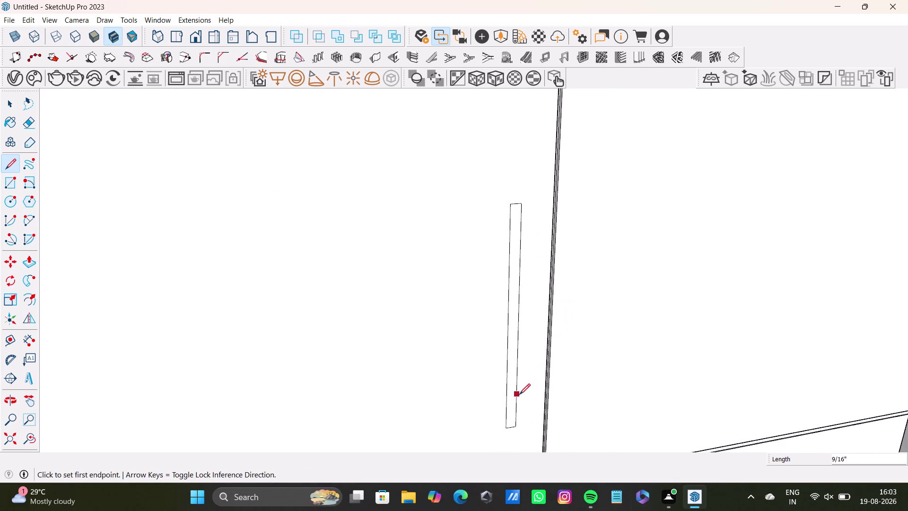
key(space)
scroll(down, 3)
middle_drag(560, 297, 502, 333)
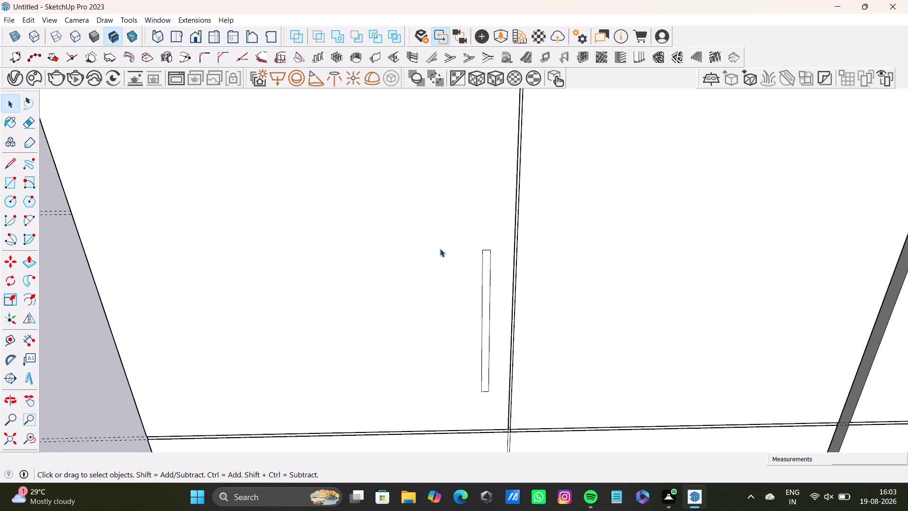
drag(446, 232, 508, 409)
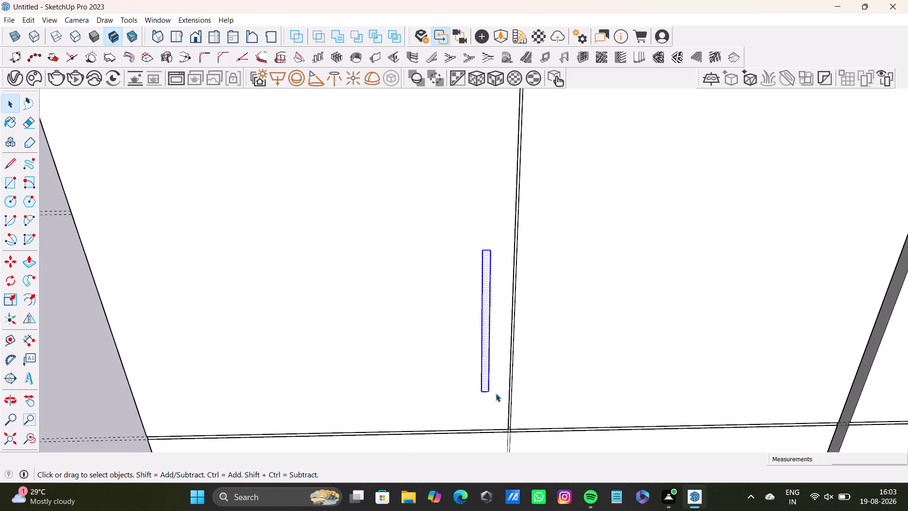
key(m)
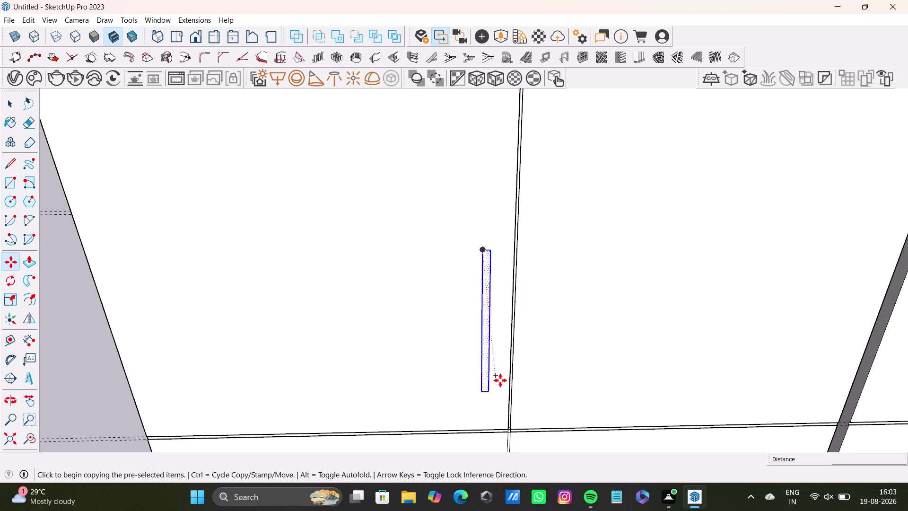
scroll(up, 3)
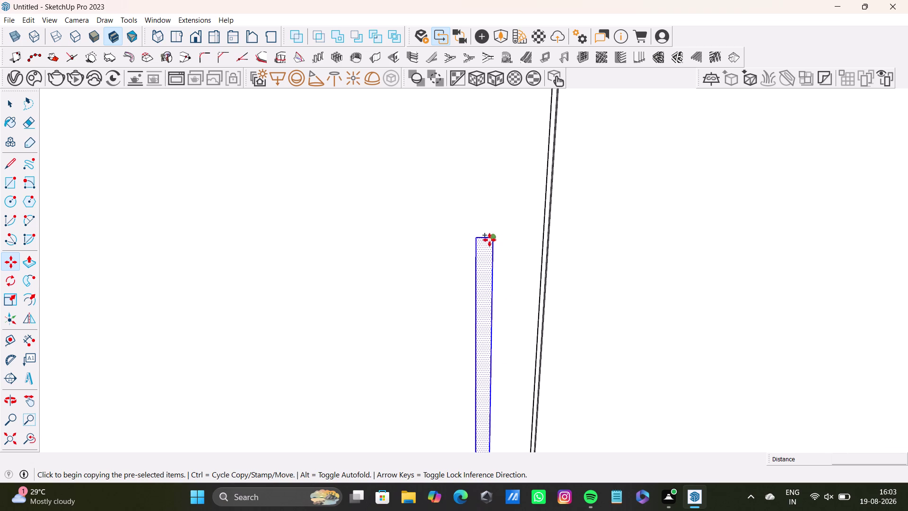
scroll(down, 3)
click(497, 239)
click(601, 227)
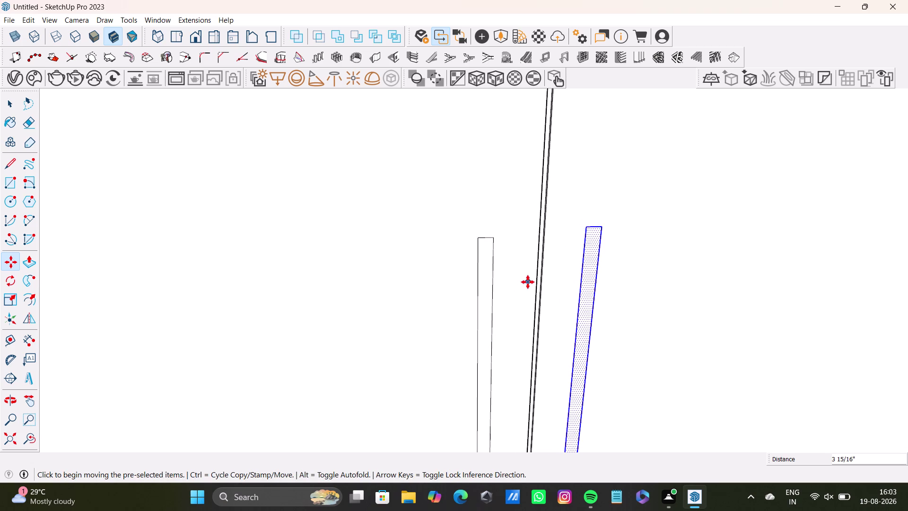
scroll(down, 3)
middle_drag(520, 330, 486, 236)
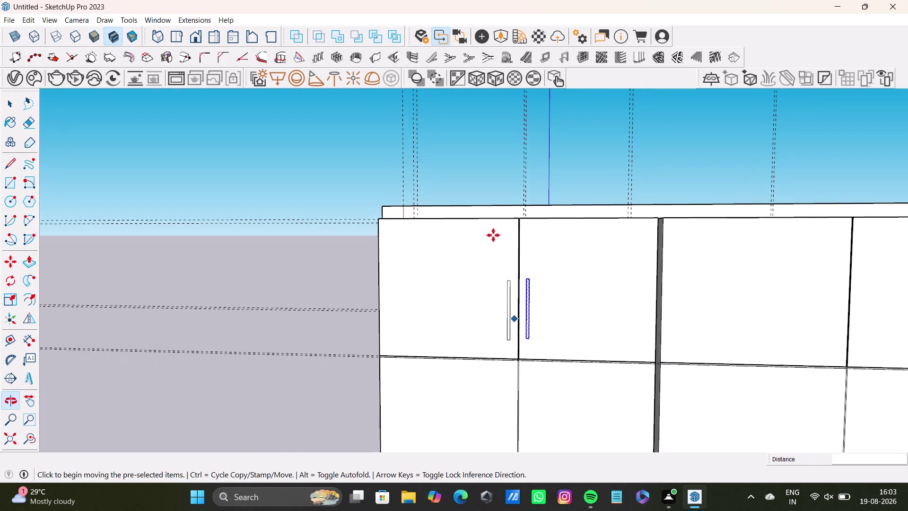
scroll(up, 3)
scroll(up, 3)
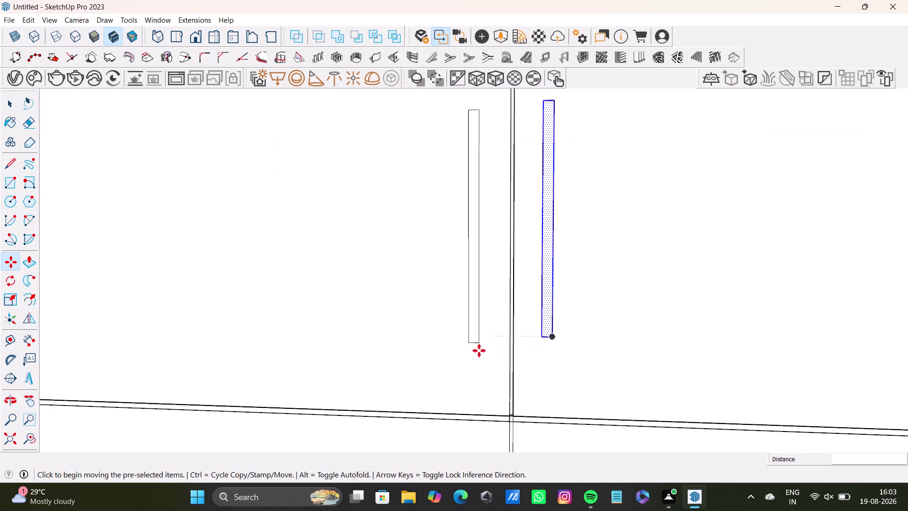
key(ctrl+z)
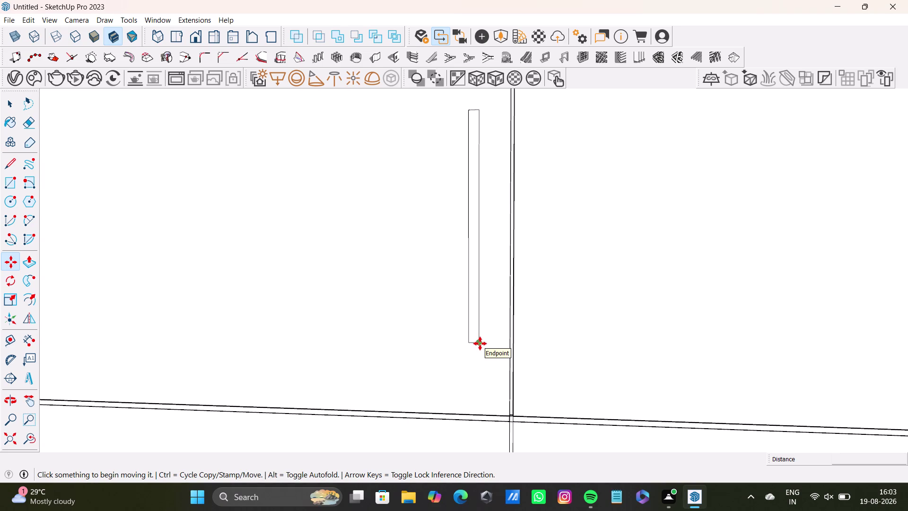
key(space)
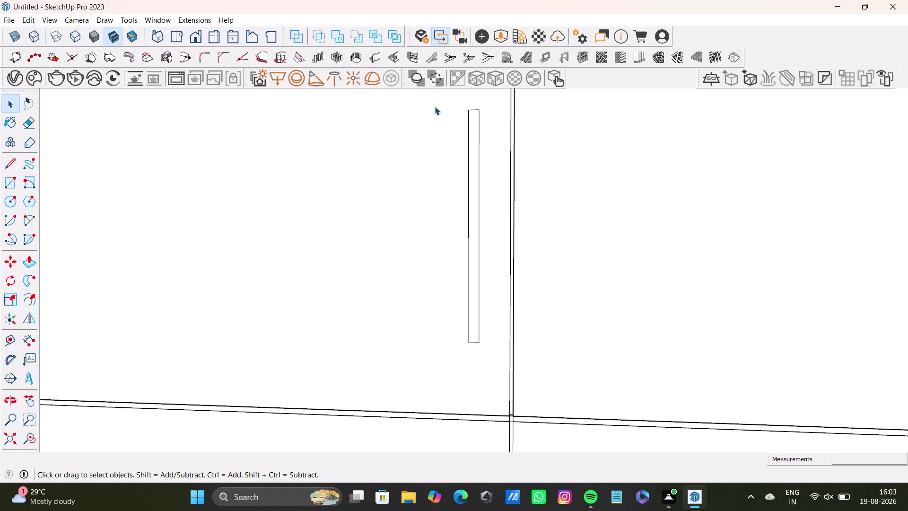
Copy the handle rectangle with Move onto the right shutter, then view both handles together.
drag(437, 85, 510, 226)
drag(446, 105, 500, 357)
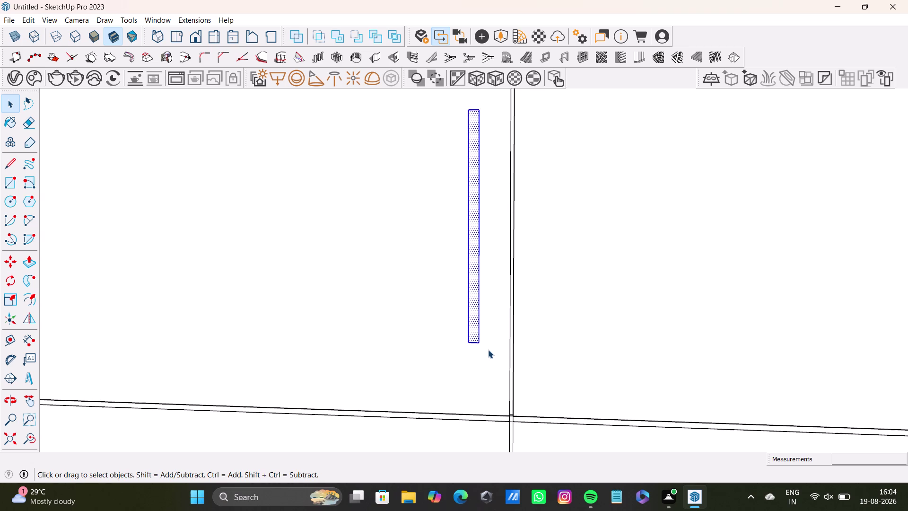
key(m)
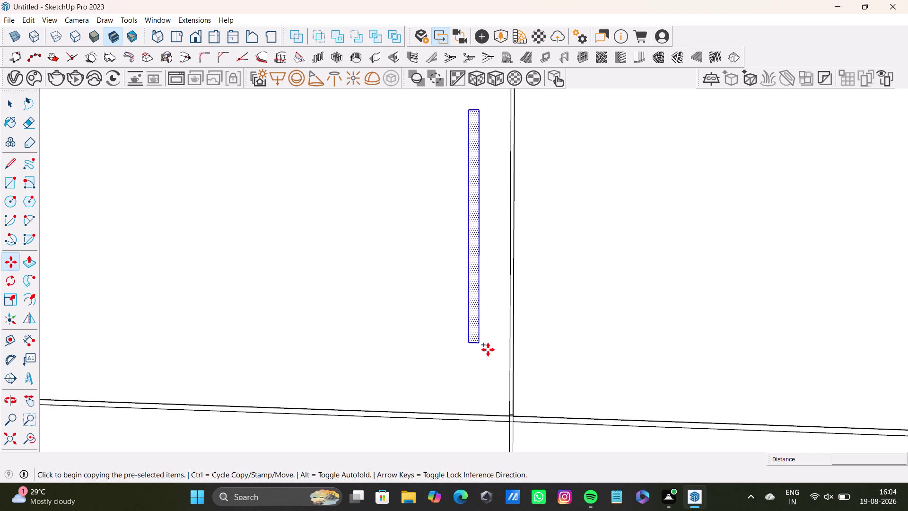
click(483, 343)
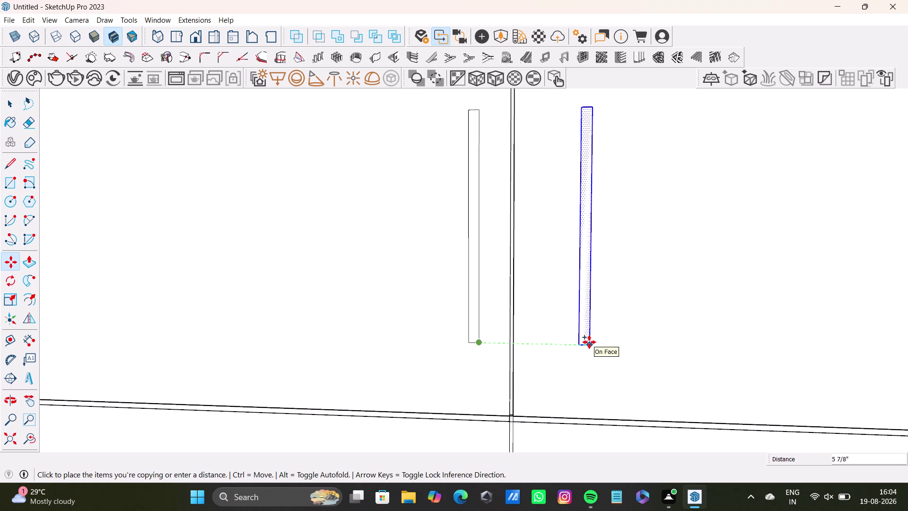
click(555, 347)
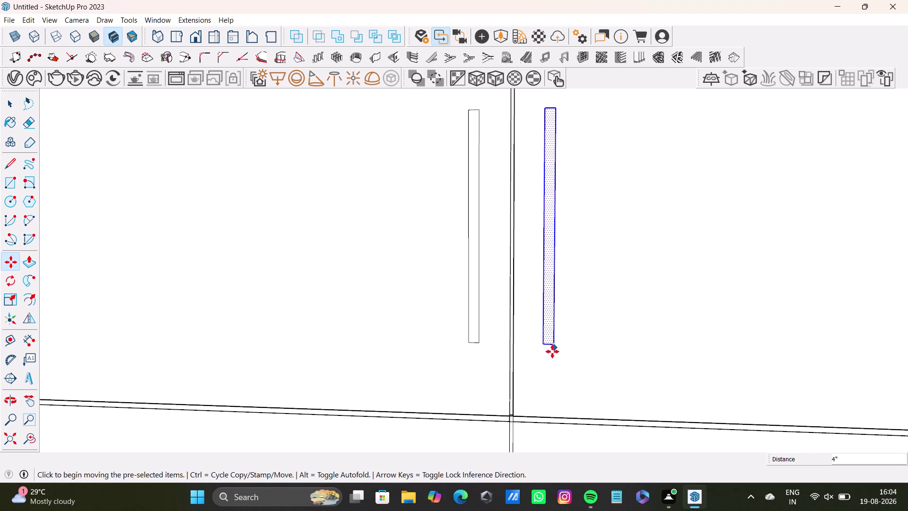
scroll(down, 3)
middle_drag(502, 372, 504, 496)
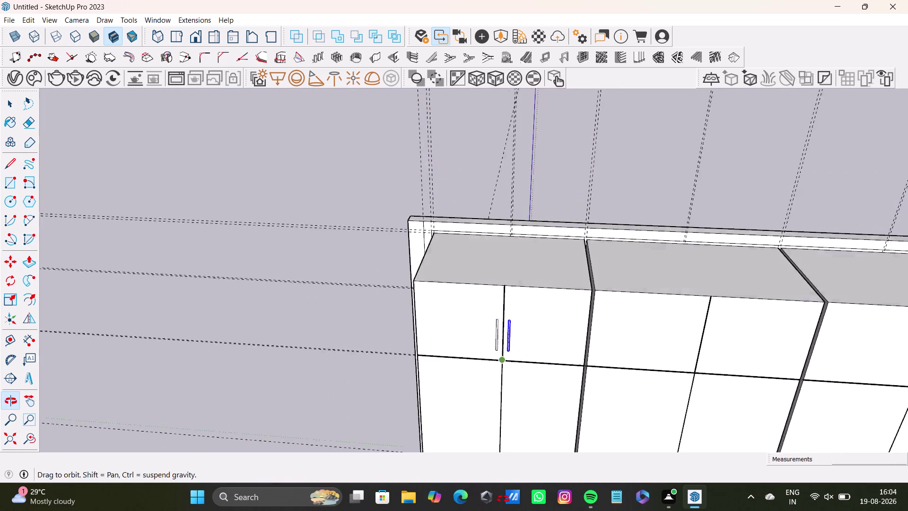
middle_drag(503, 495, 504, 500)
scroll(down, 3)
middle_drag(537, 384, 606, 216)
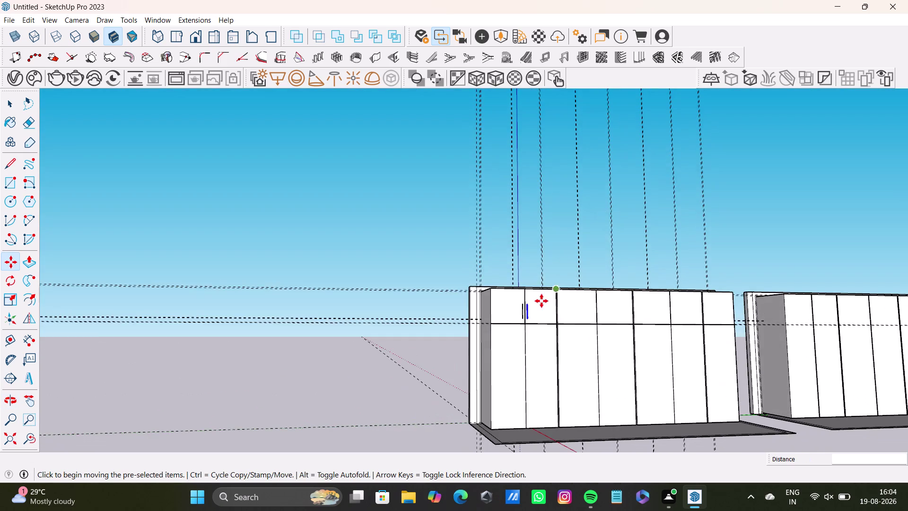
scroll(up, 3)
scroll(up, 3)
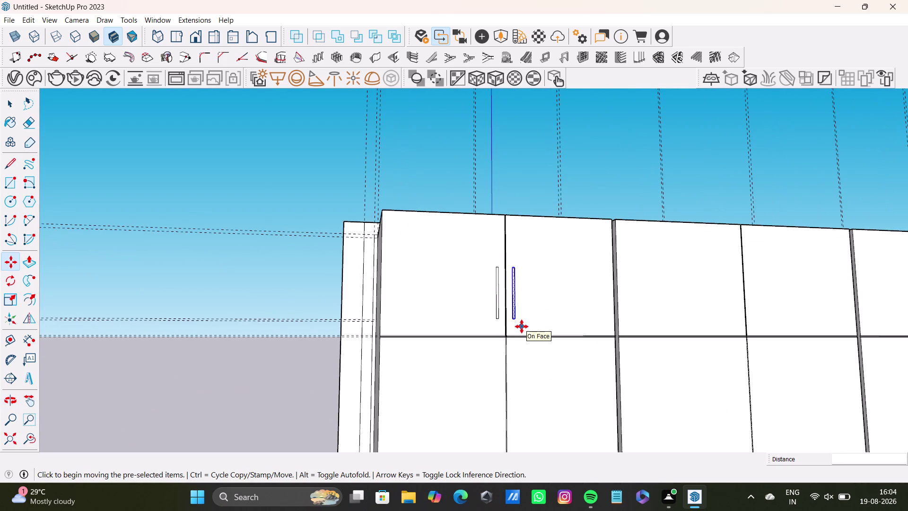